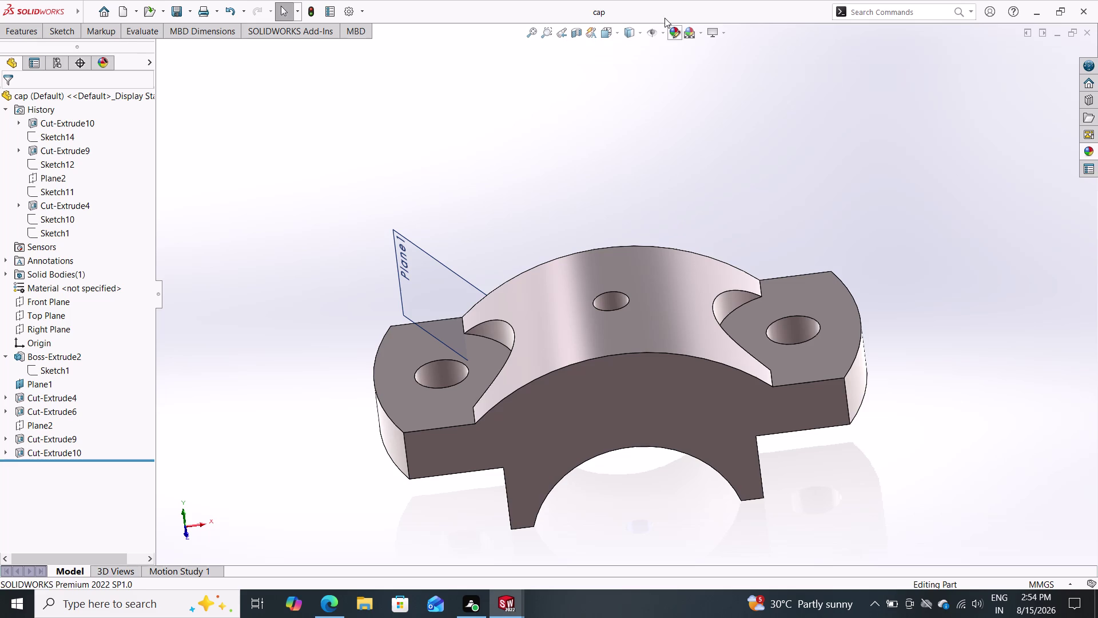
Apply the Plain White scene to the cap.
click(699, 36)
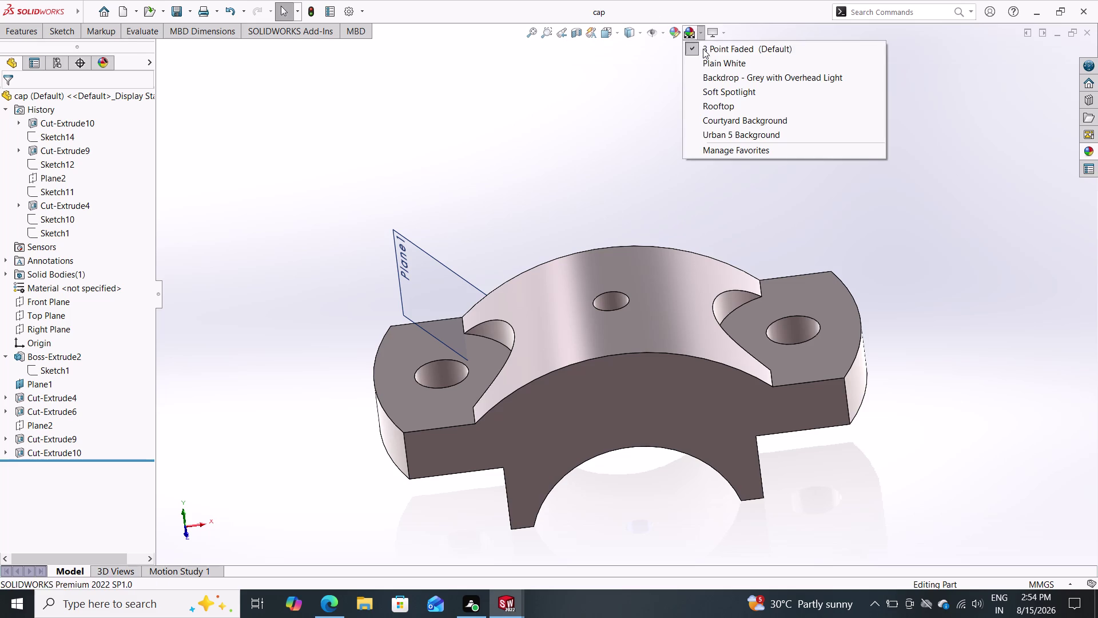
click(706, 68)
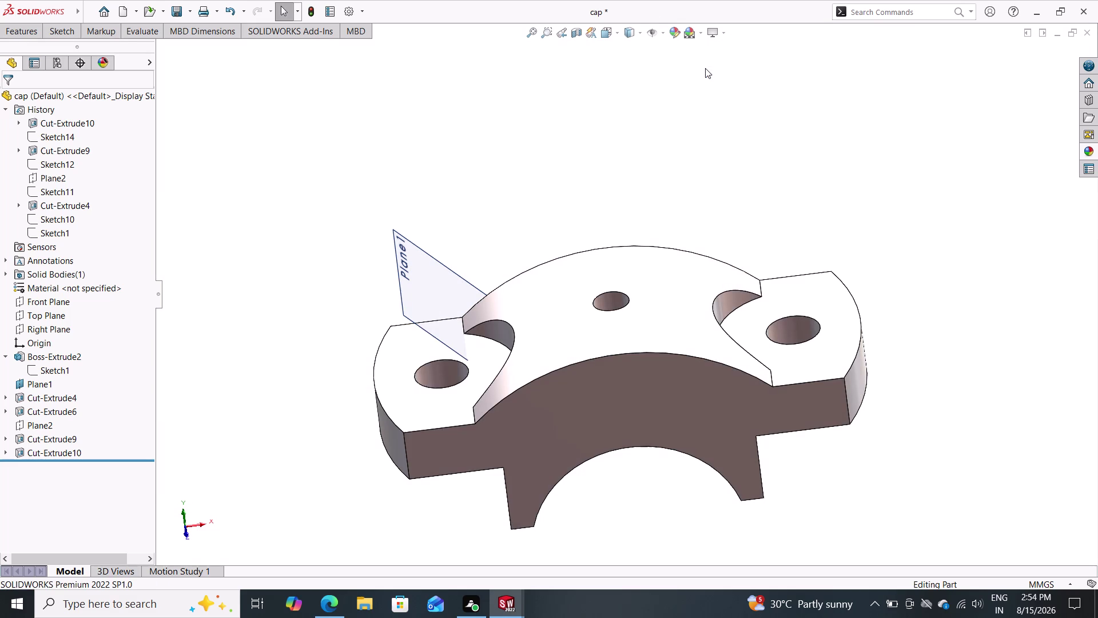
middle_drag(714, 150, 720, 154)
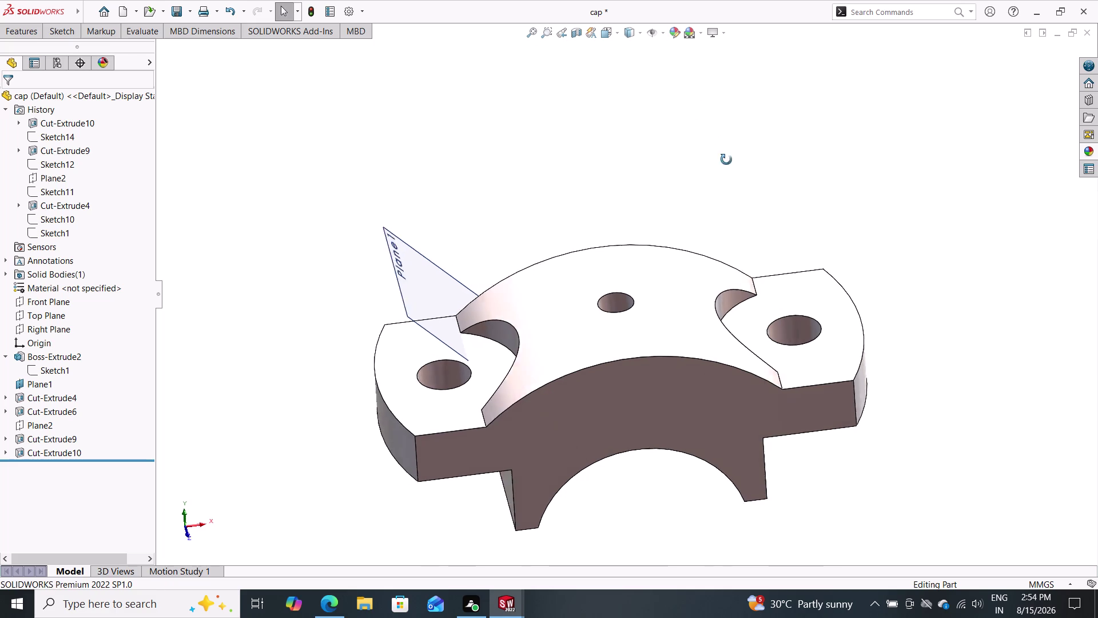
middle_drag(720, 154, 719, 103)
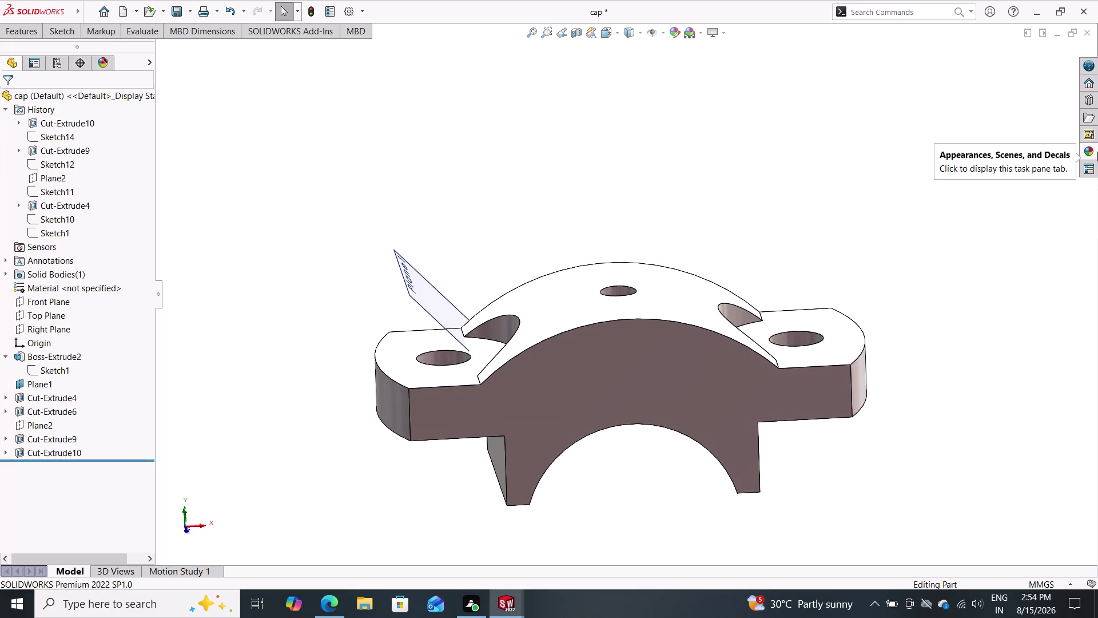
Apply candy apple red from Appearances to the cap's Boss-Extrude2 feature.
triple_click(1097, 151)
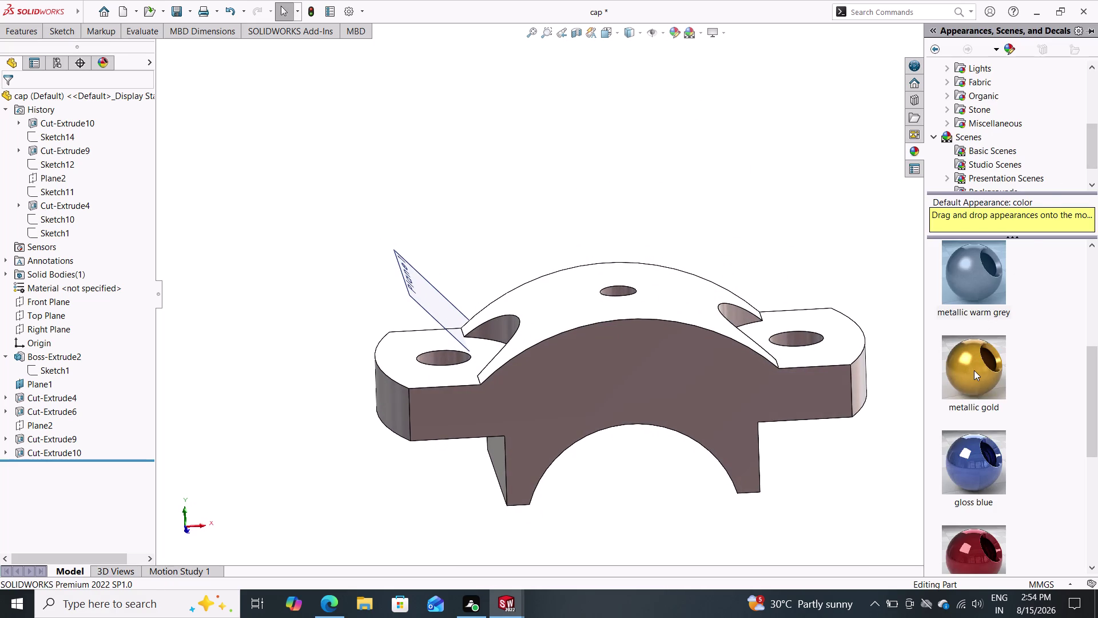
click(973, 370)
scroll(down, 3)
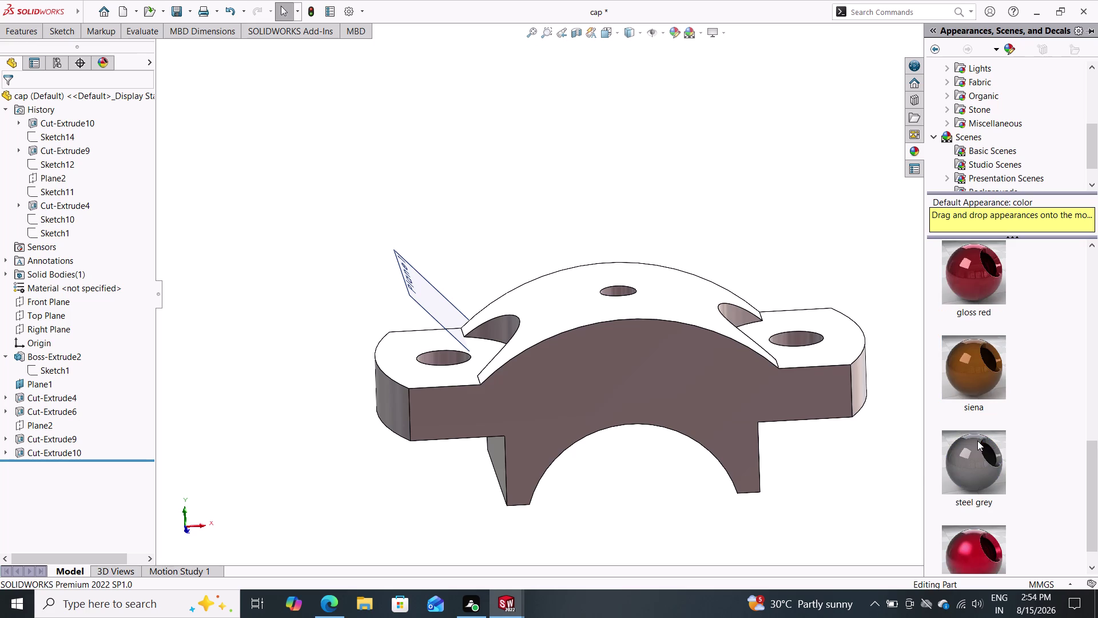
scroll(down, 3)
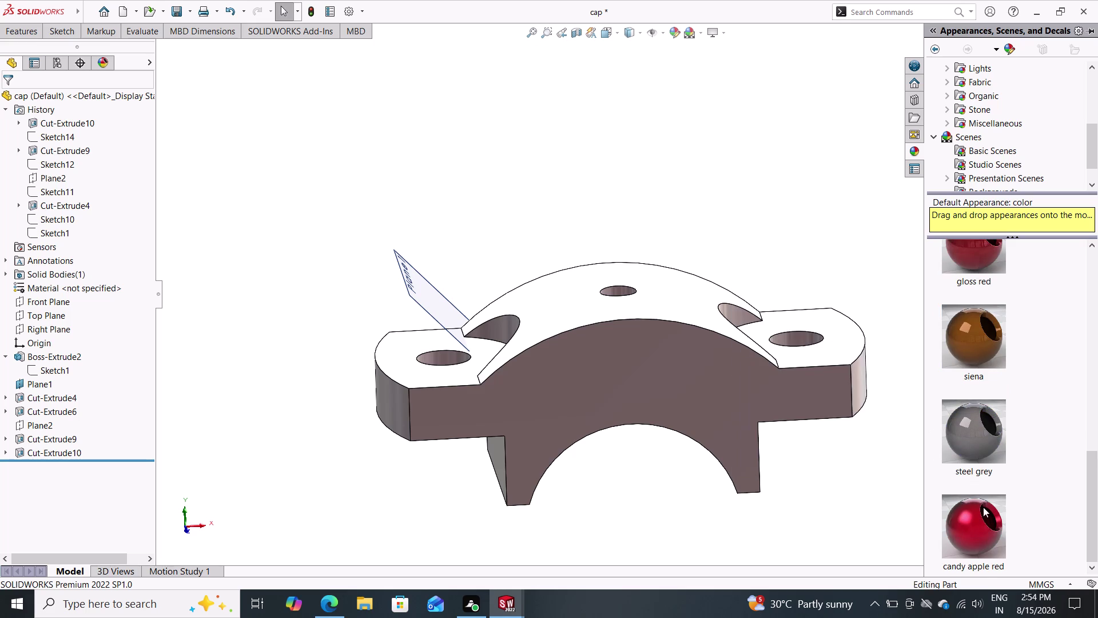
drag(990, 541, 641, 390)
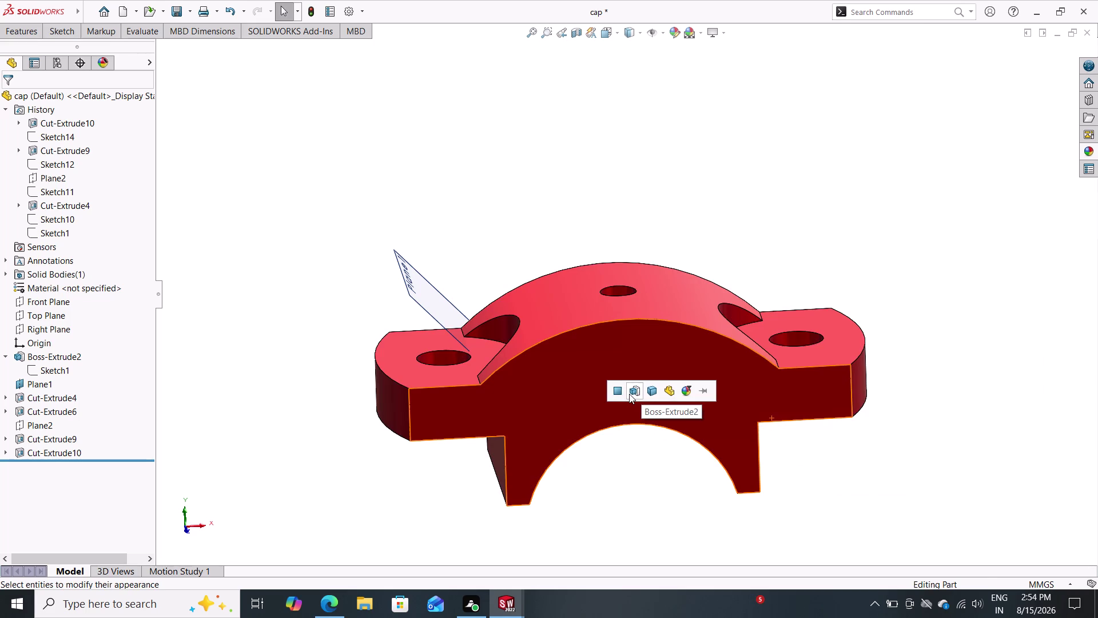
click(650, 390)
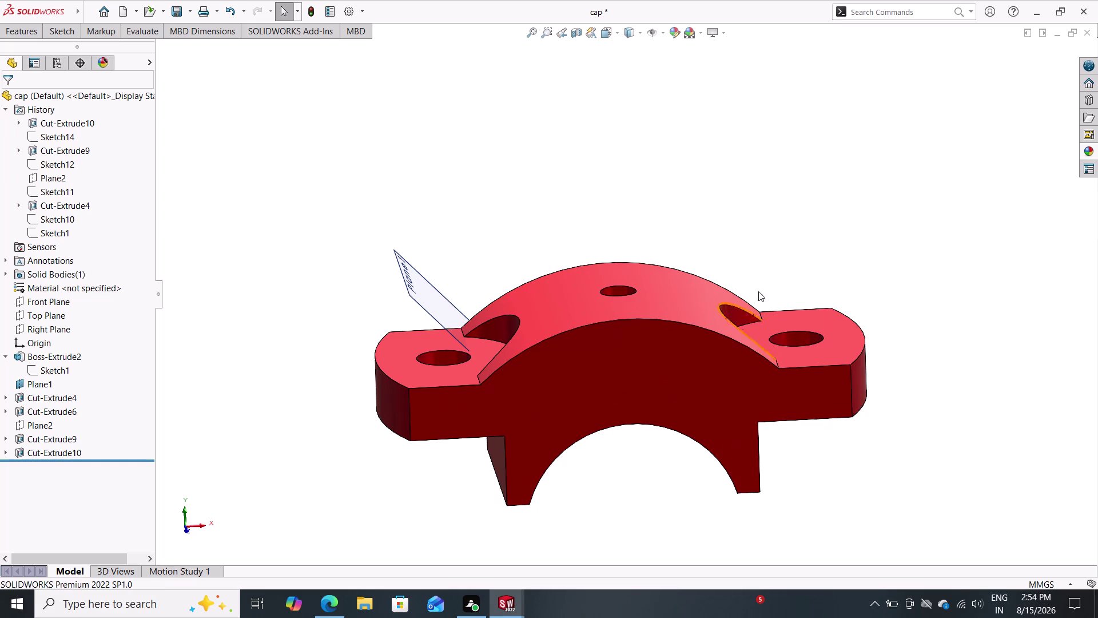
middle_drag(809, 225, 802, 228)
scroll(down, 3)
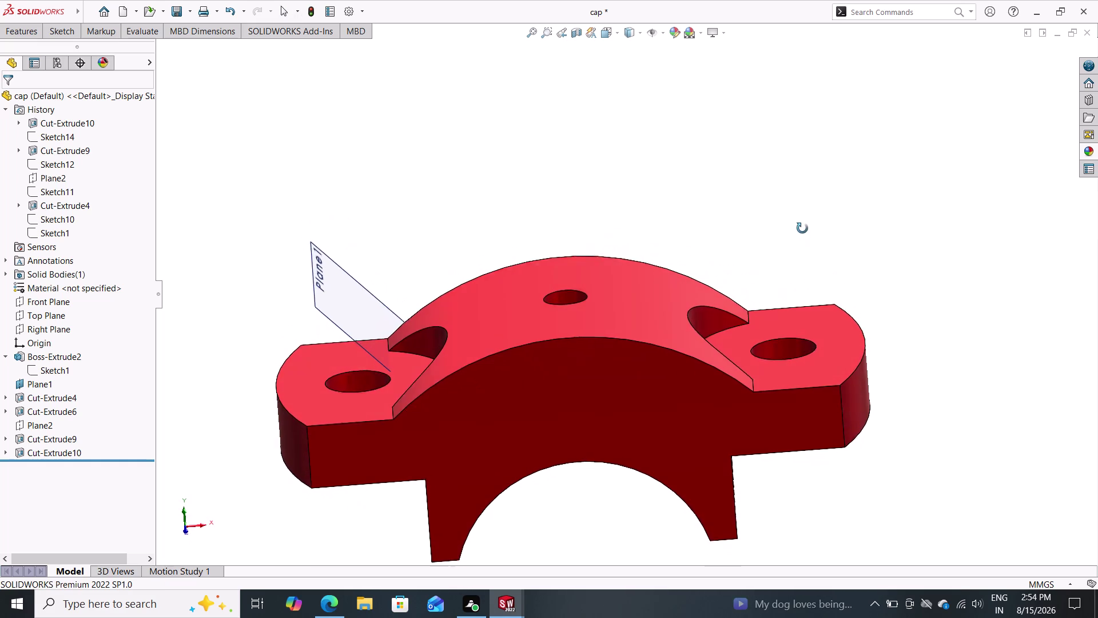
middle_drag(802, 228, 802, 219)
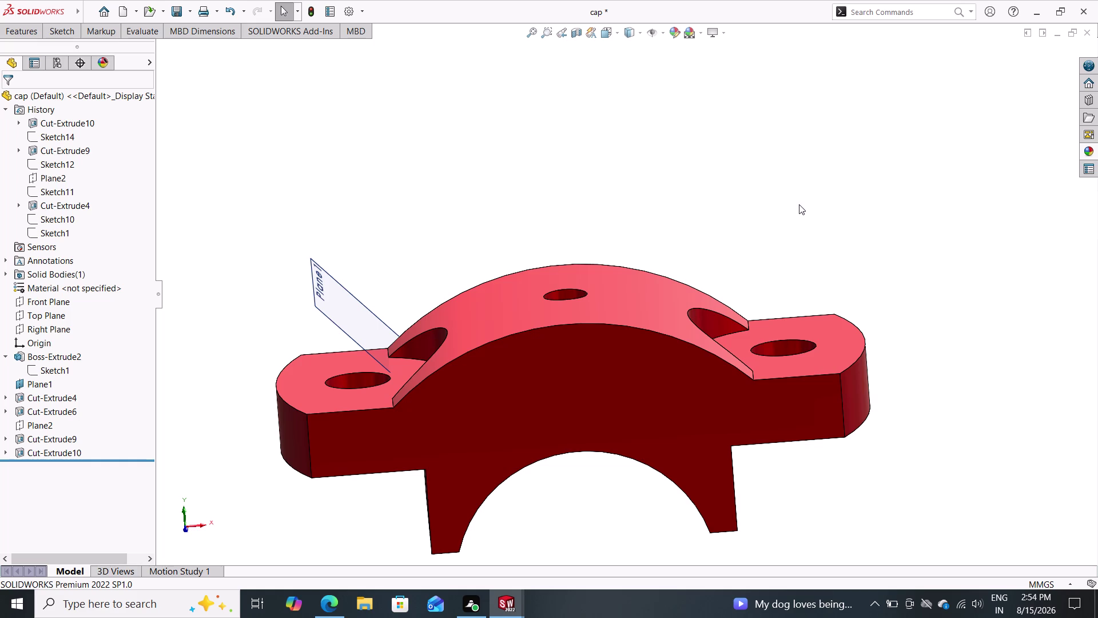
double_click(119, 6)
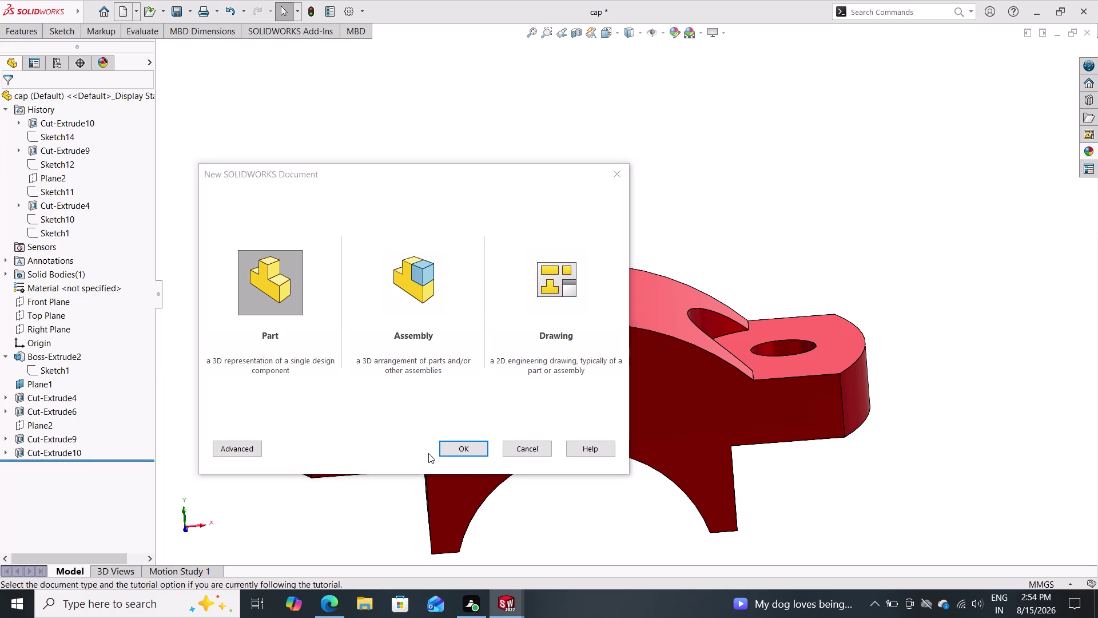
Create new part Part3 and begin a sketch on its Front Plane.
click(466, 452)
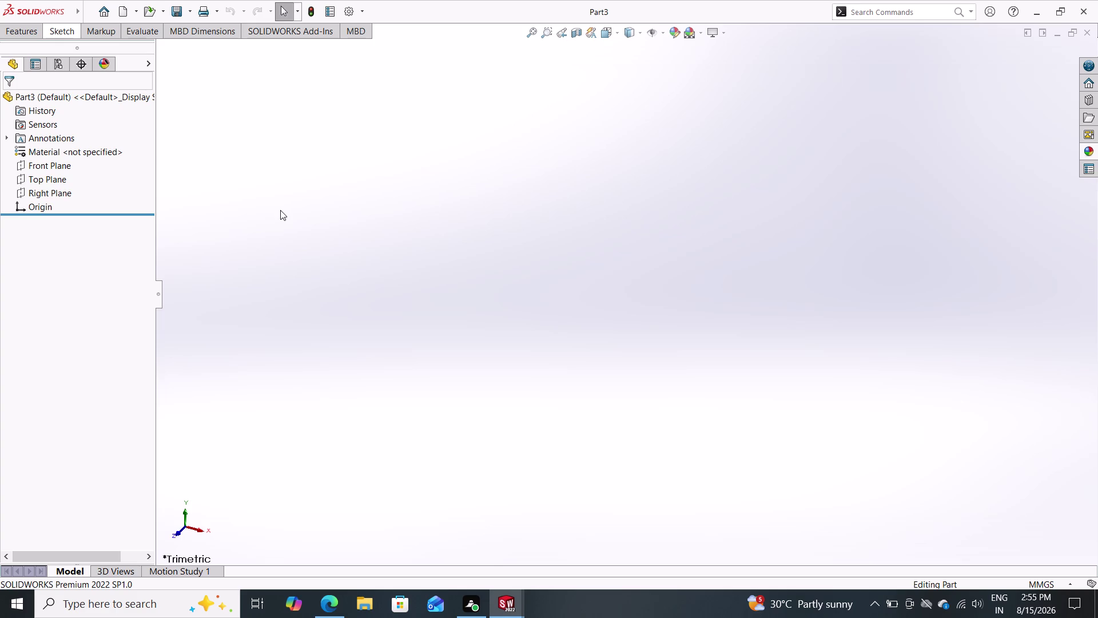
click(78, 165)
click(31, 168)
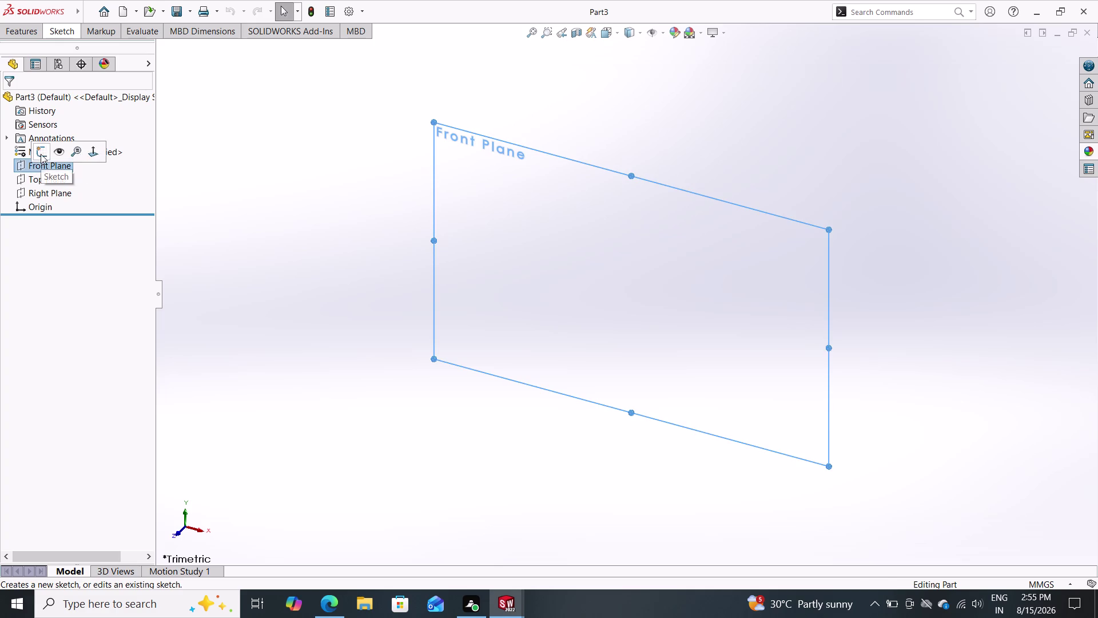
double_click(39, 154)
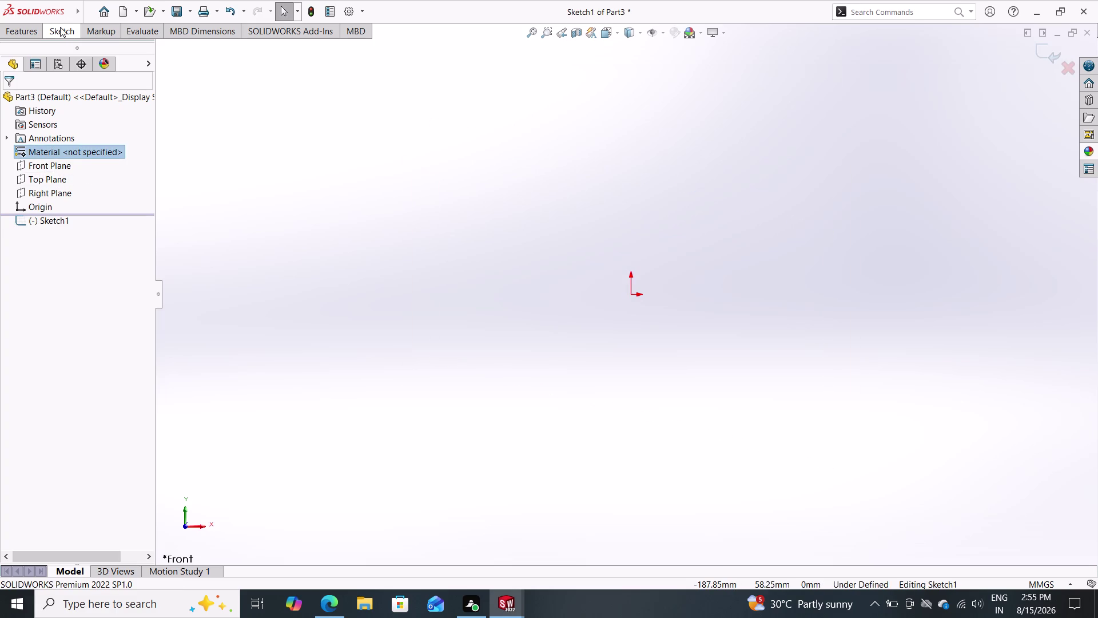
Draw a center rectangle centred on the origin.
click(60, 27)
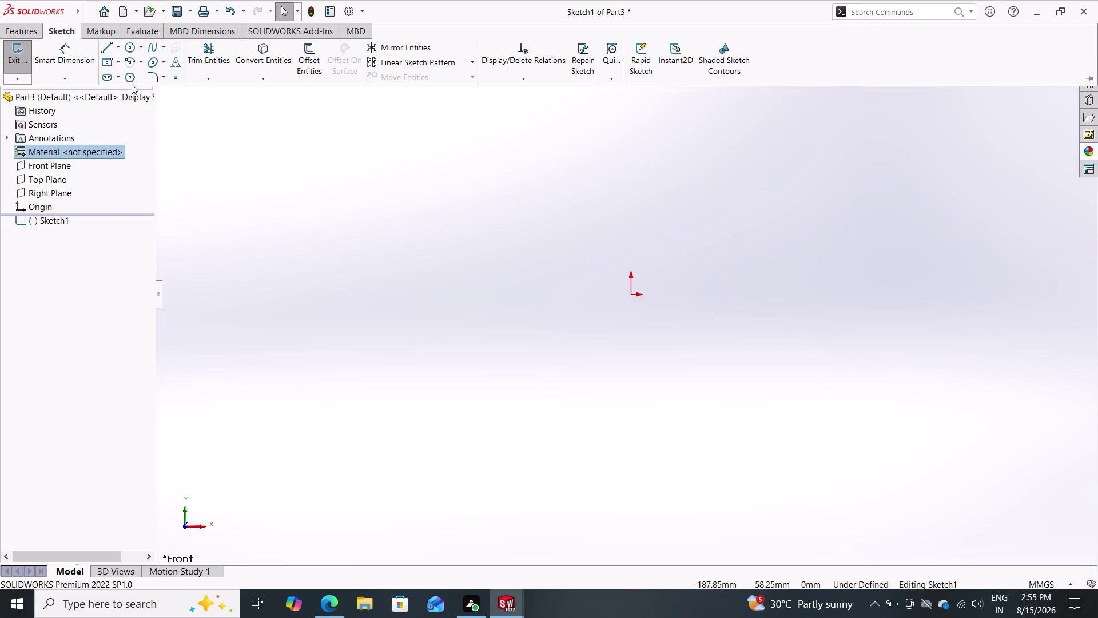
click(120, 58)
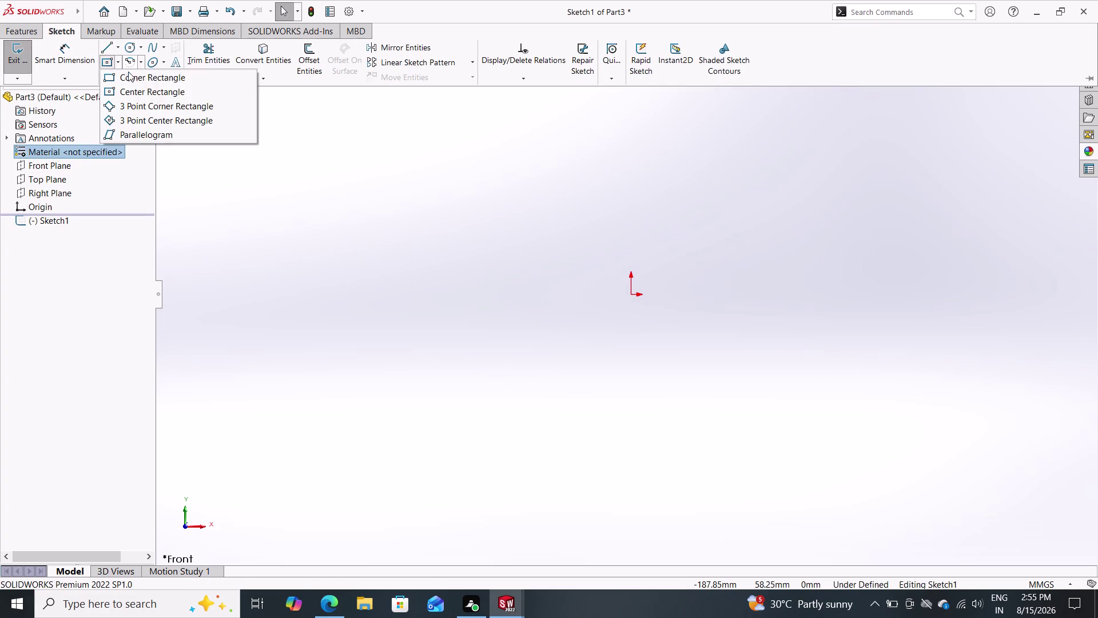
click(127, 93)
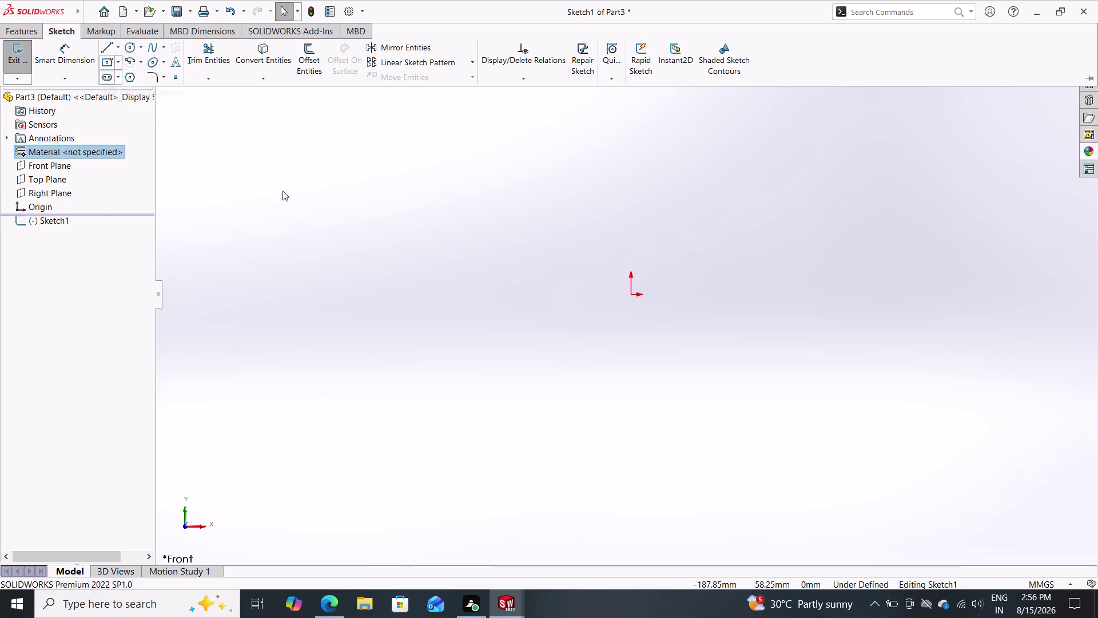
click(629, 291)
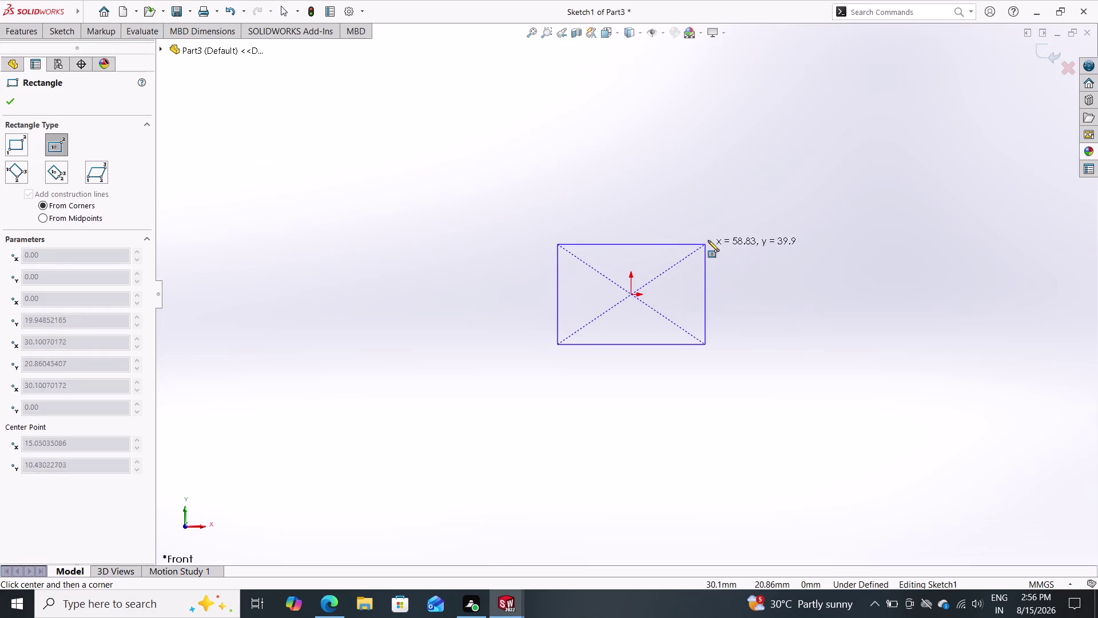
click(715, 236)
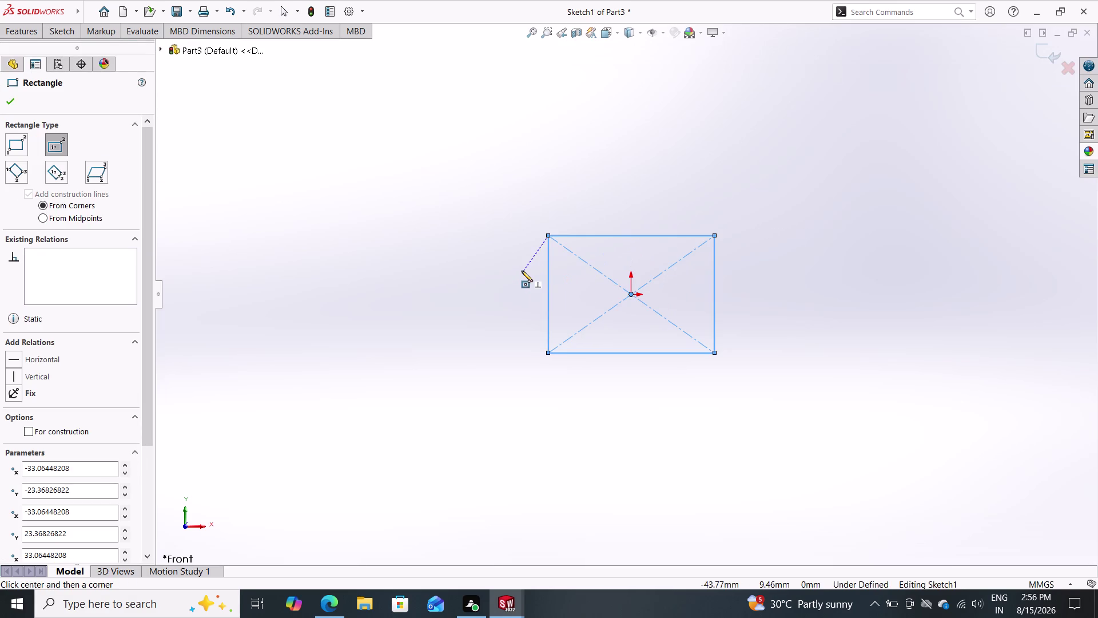
double_click(5, 95)
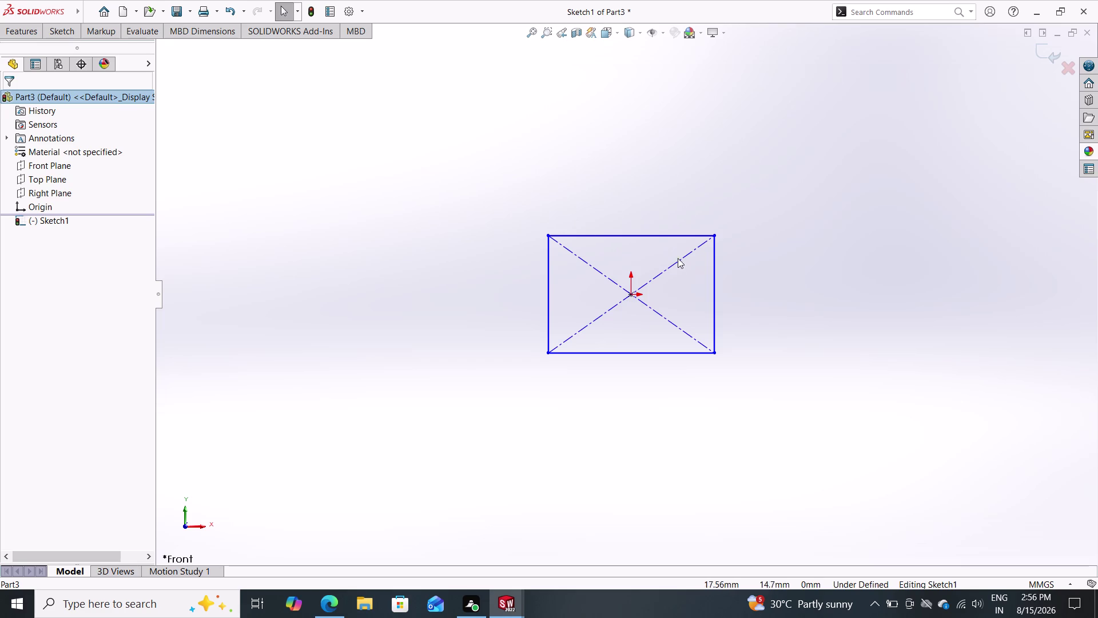
Select the rectangle's corner-to-corner diagonal construction lines.
click(664, 271)
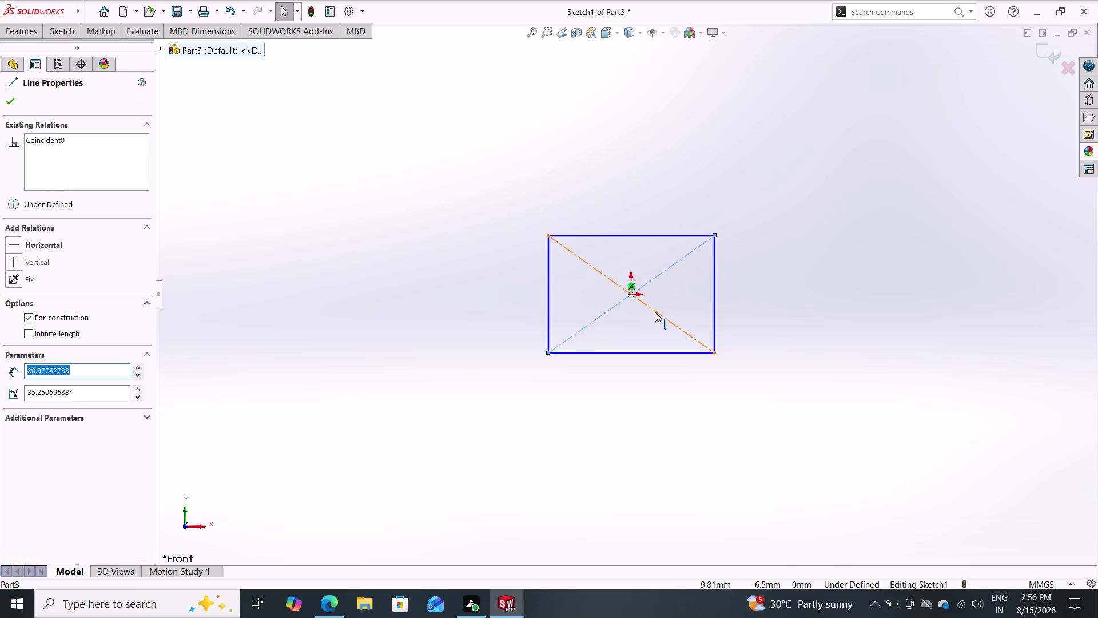
double_click(655, 312)
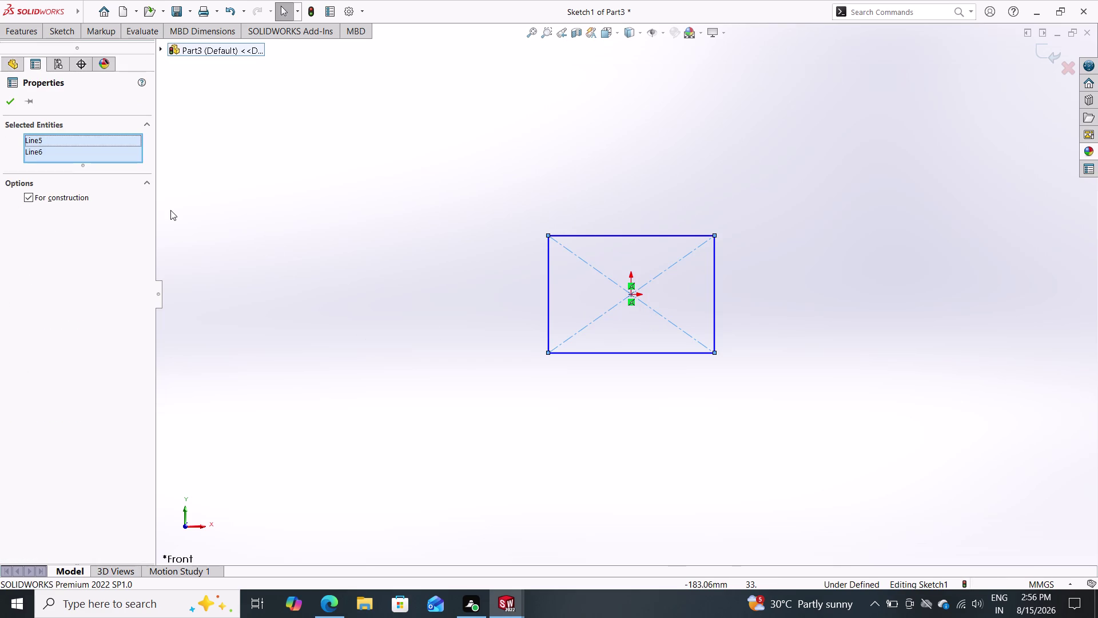
key(Escape)
key(Escape)
key(Escape)
key(Escape)
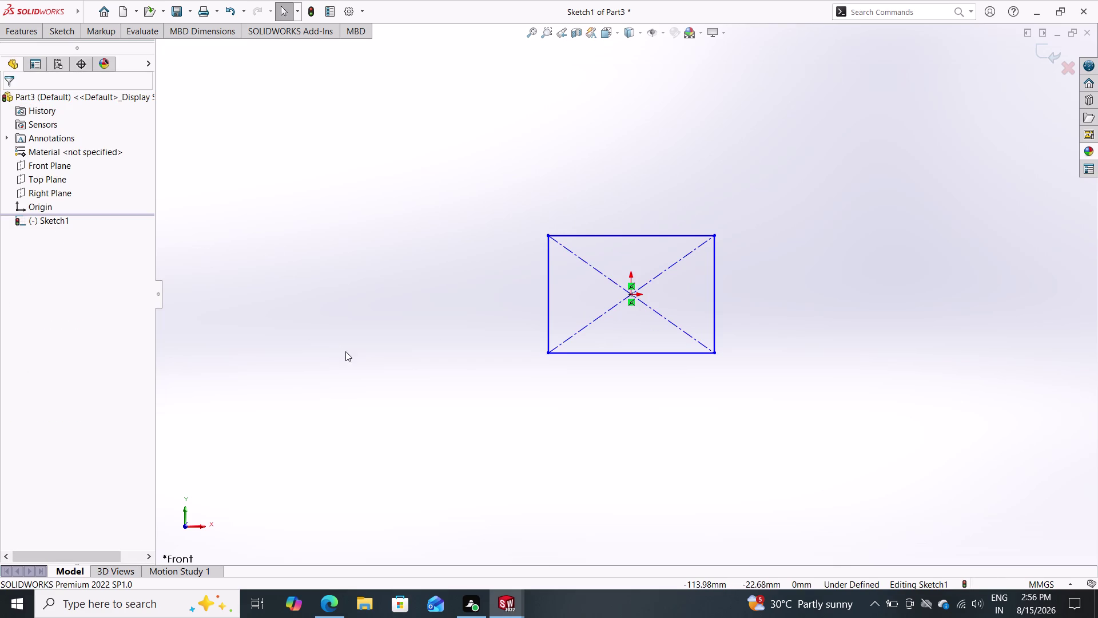
key(Escape)
key(Escape)
key(Escape)
double_click(604, 278)
click(656, 274)
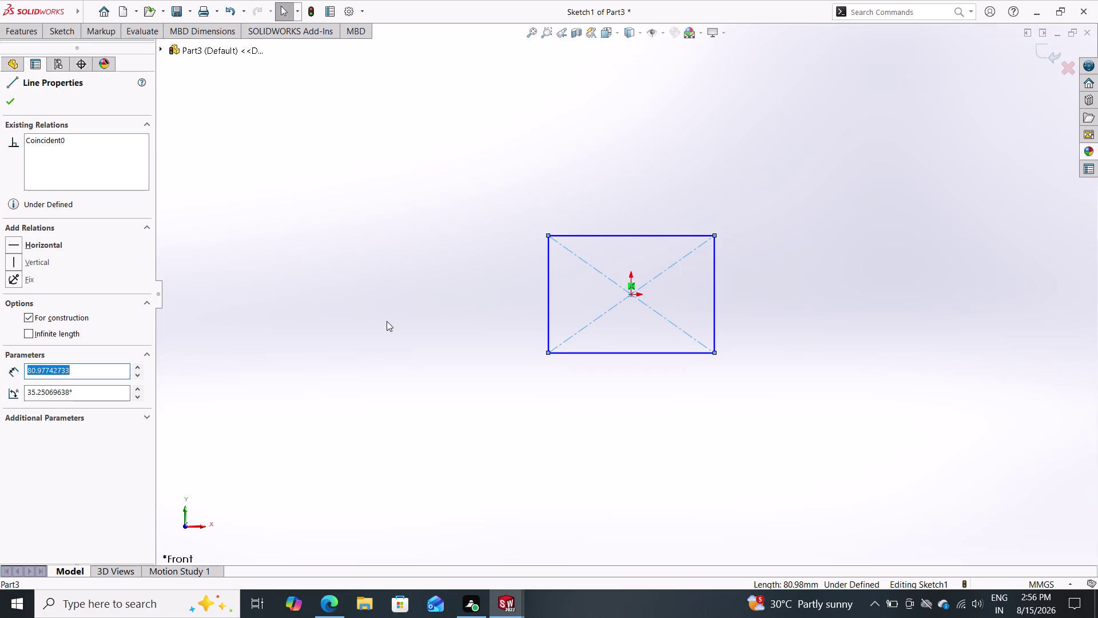
key(Escape)
key(Escape)
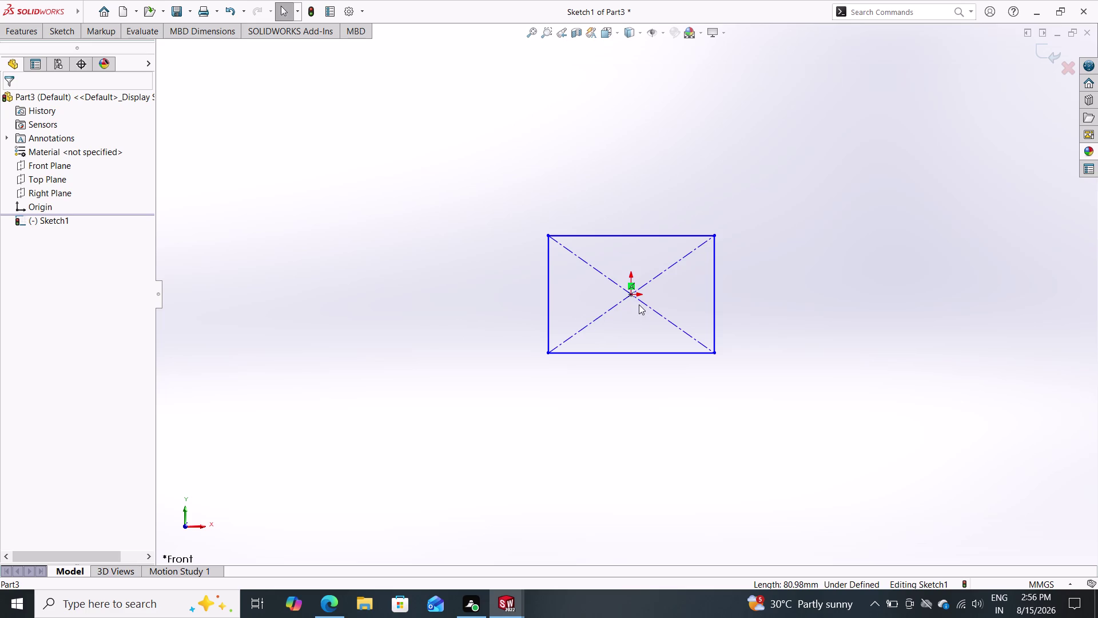
scroll(down, 3)
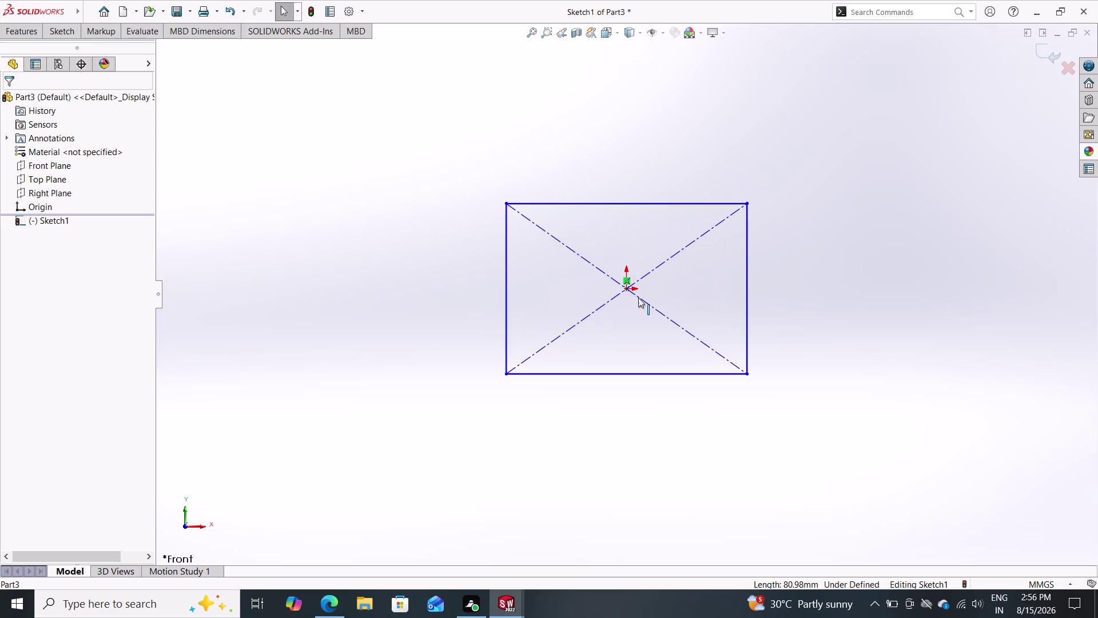
click(645, 273)
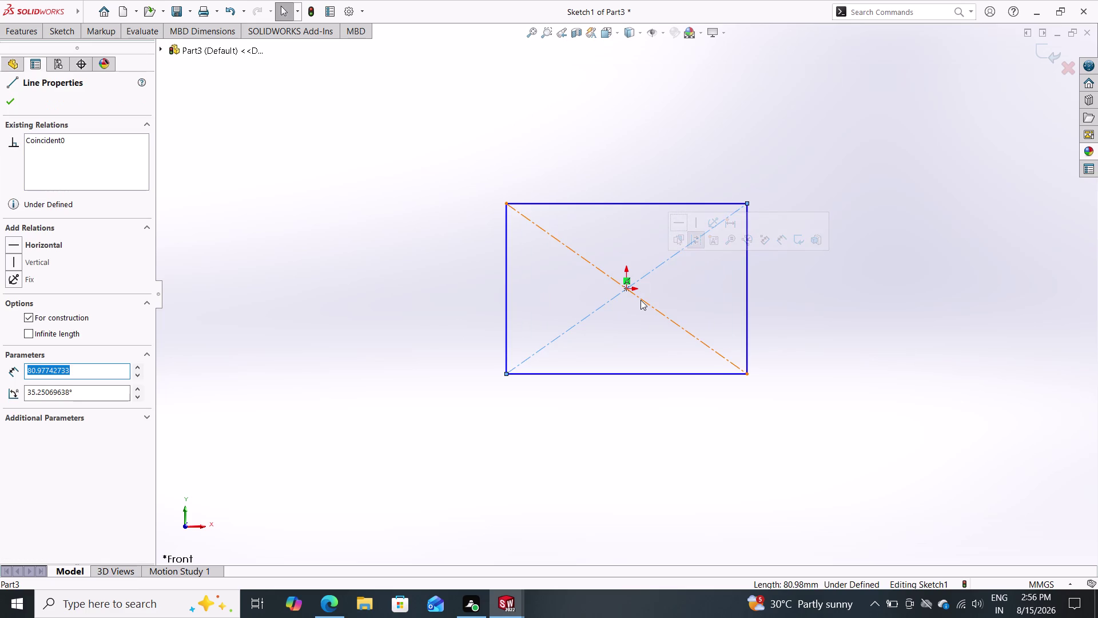
Make the two diagonal centerlines Perpendicular, turning the rectangle into a square.
triple_click(640, 300)
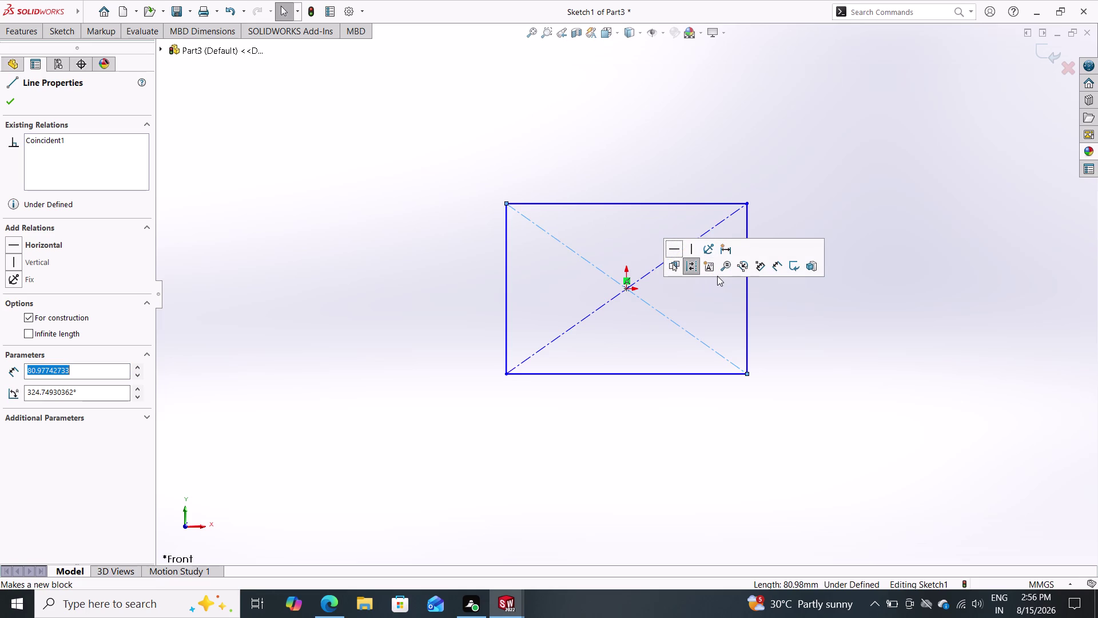
click(649, 272)
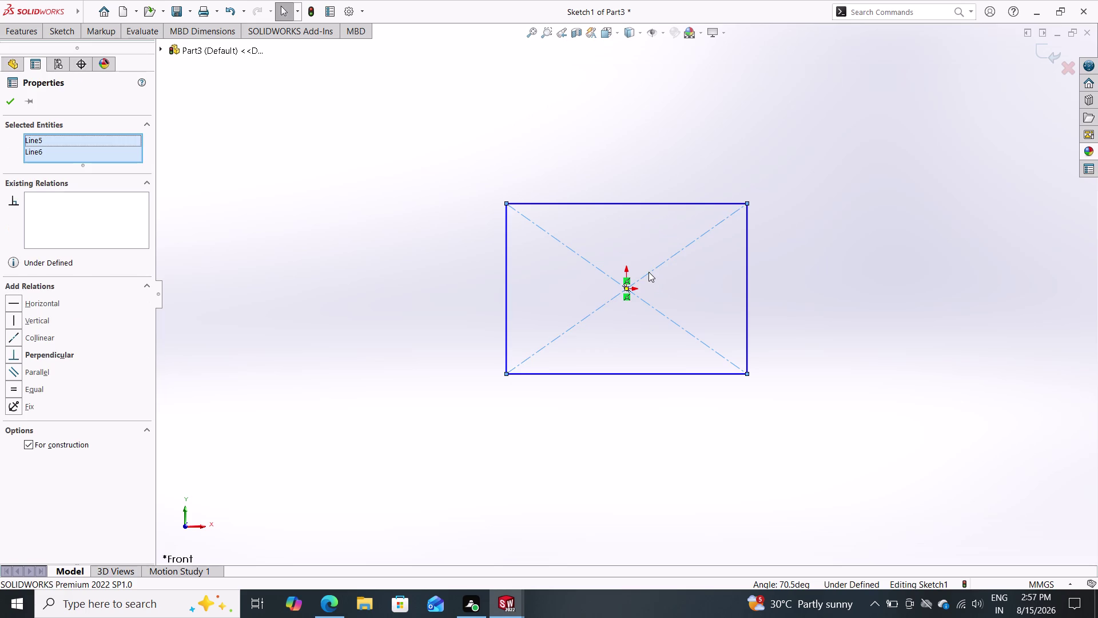
click(35, 354)
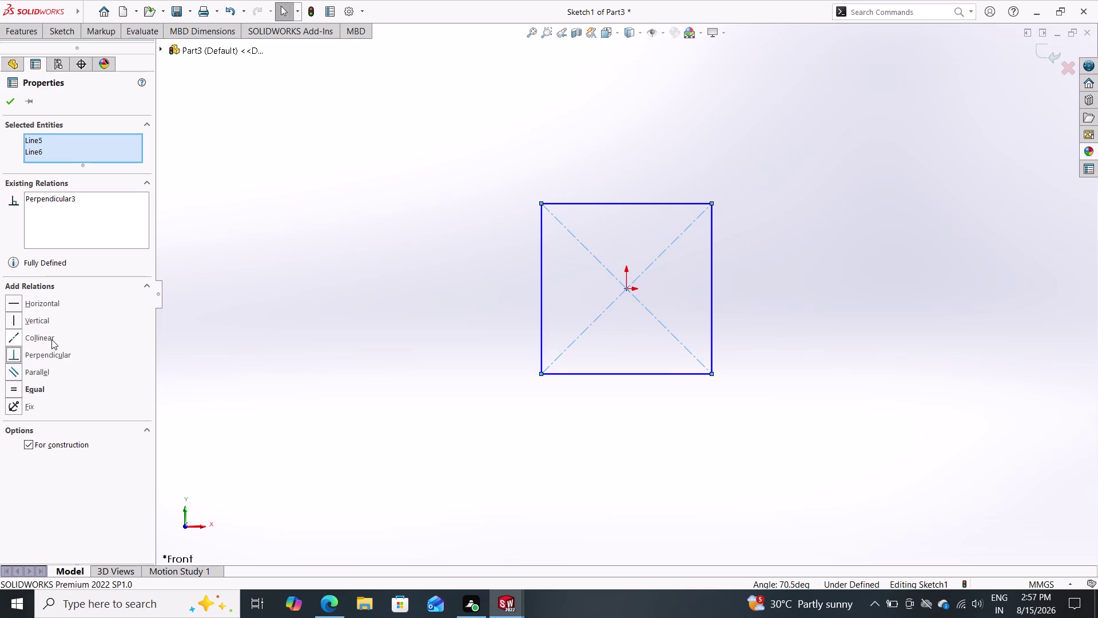
click(75, 34)
click(64, 58)
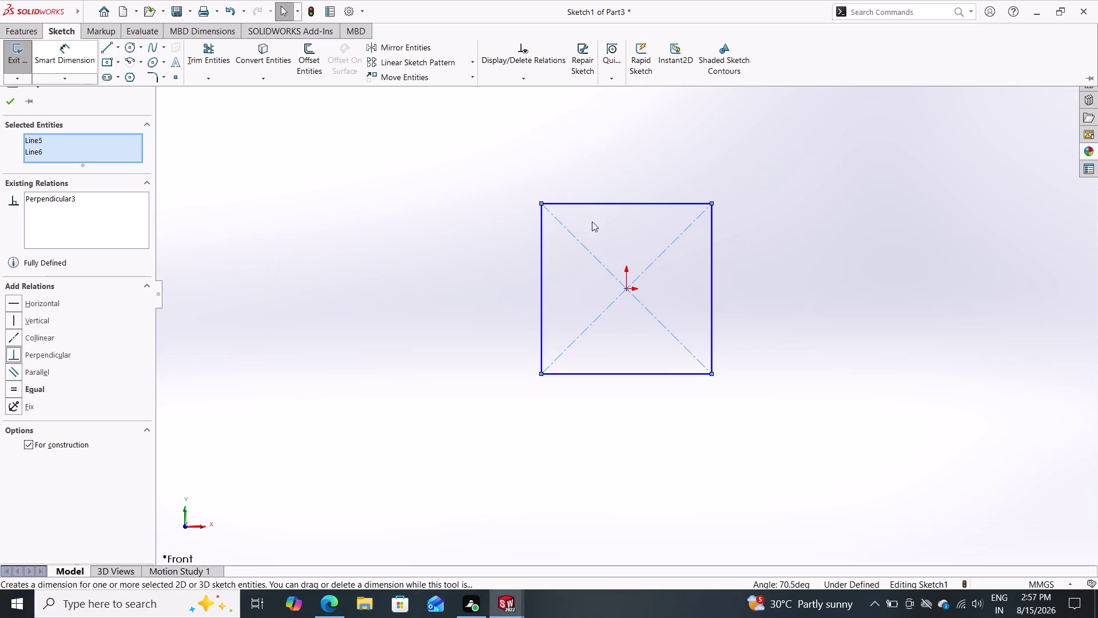
click(57, 59)
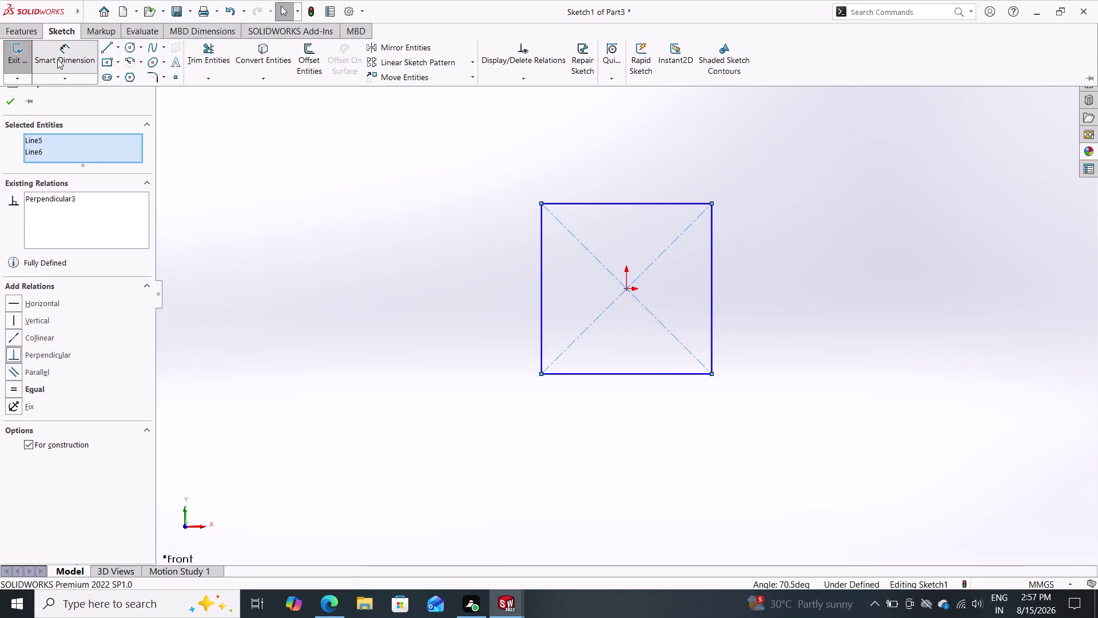
Dimension the square's top edge at 28 mm.
click(618, 200)
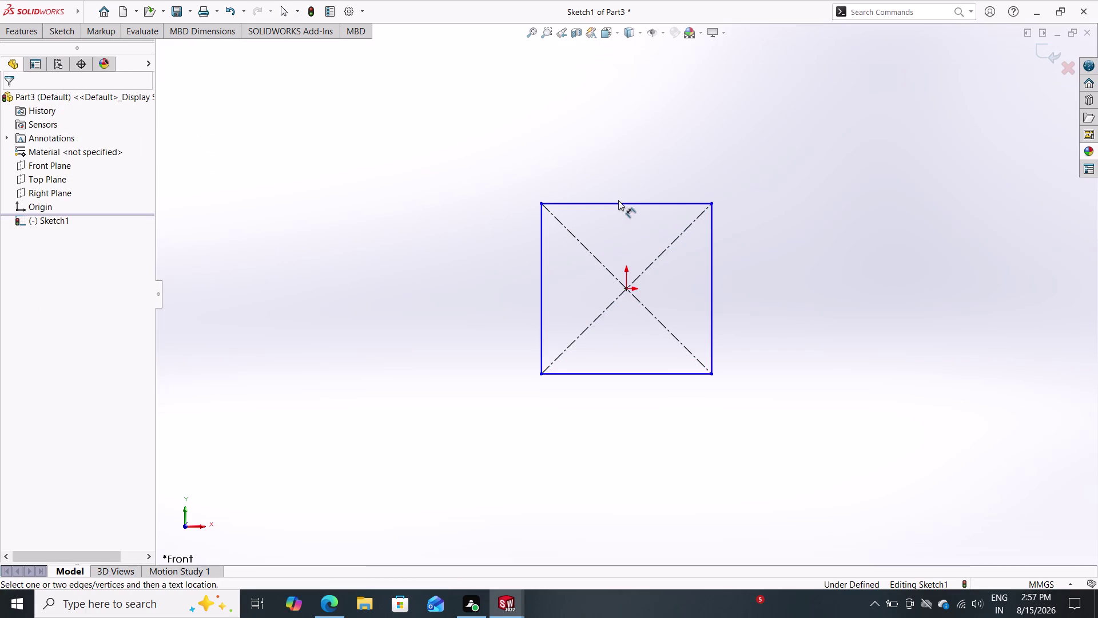
click(616, 205)
click(601, 133)
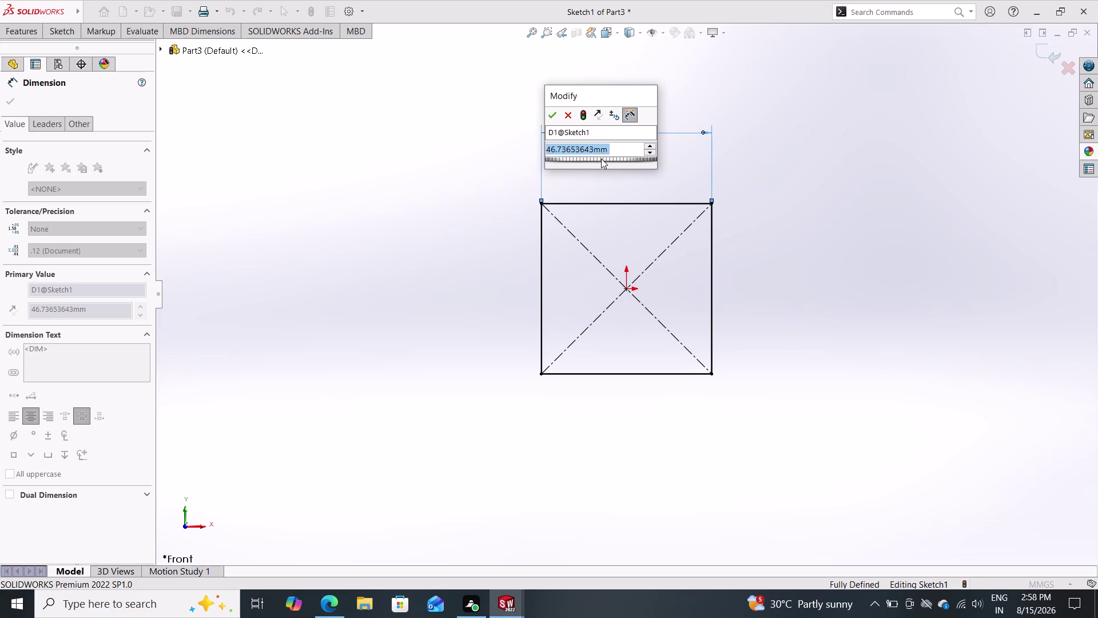
text(28)
key(Return)
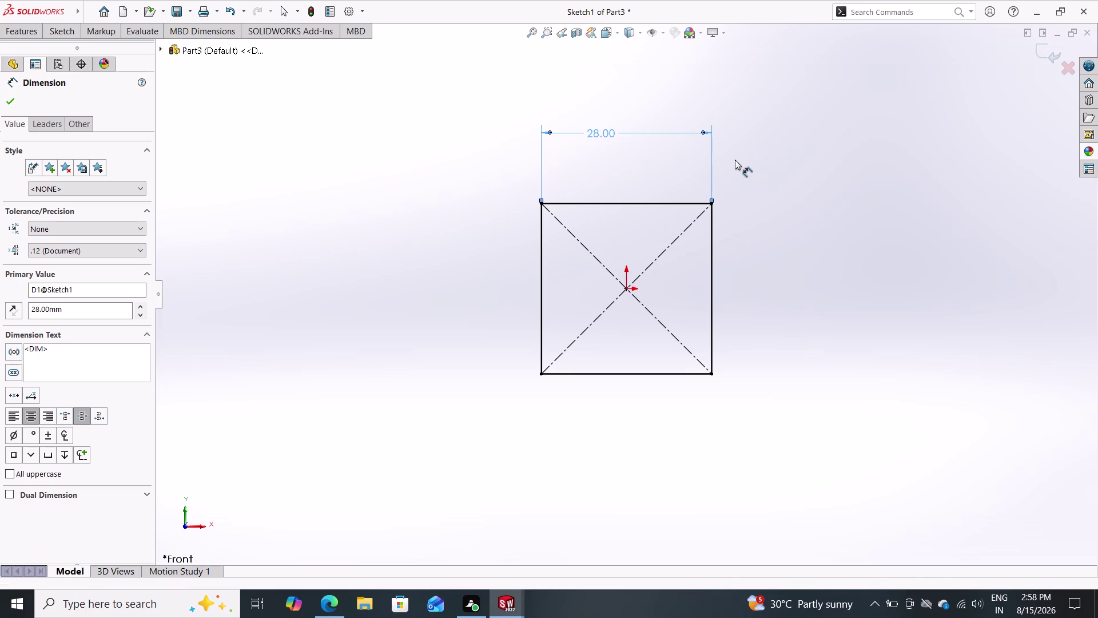
click(25, 30)
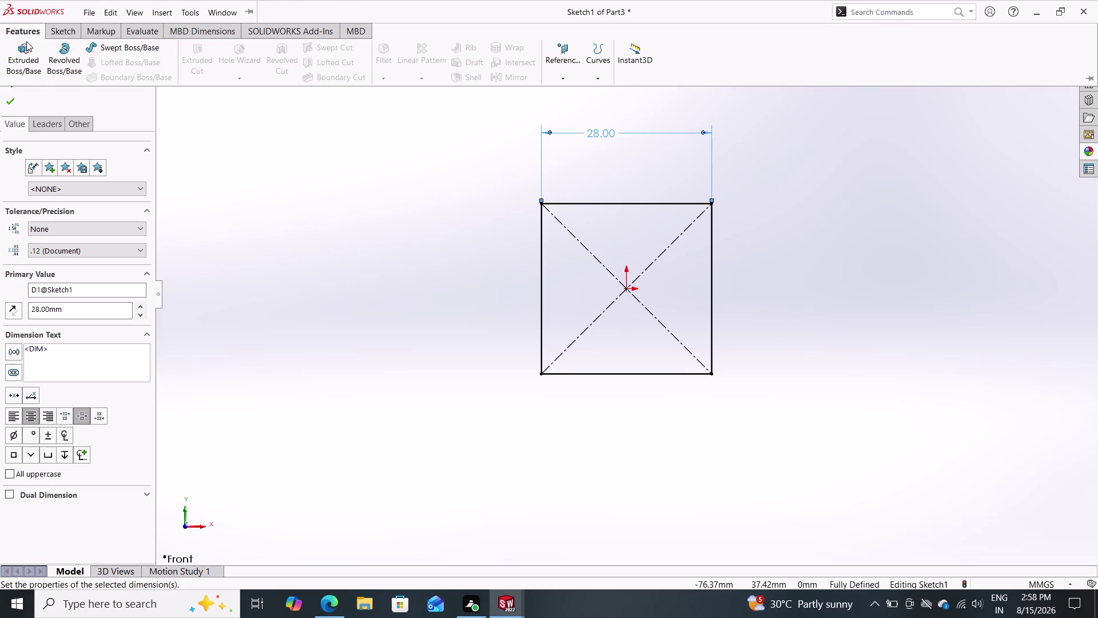
click(23, 55)
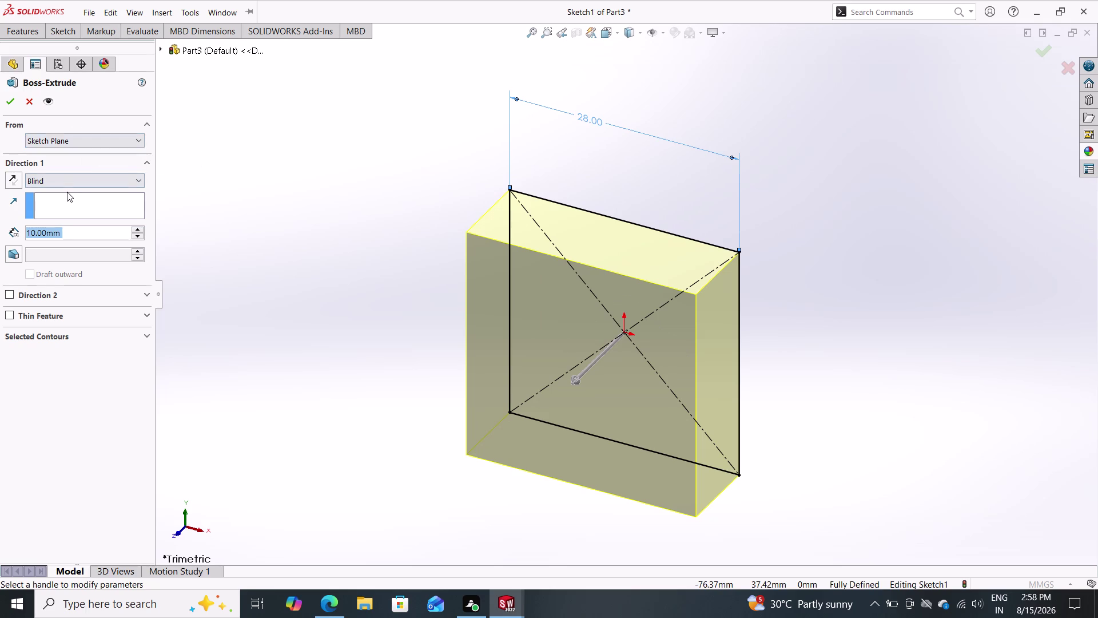
Extrude the 28 mm square to a Blind depth of 8 mm as Boss-Extrude1.
key(8)
key(Return)
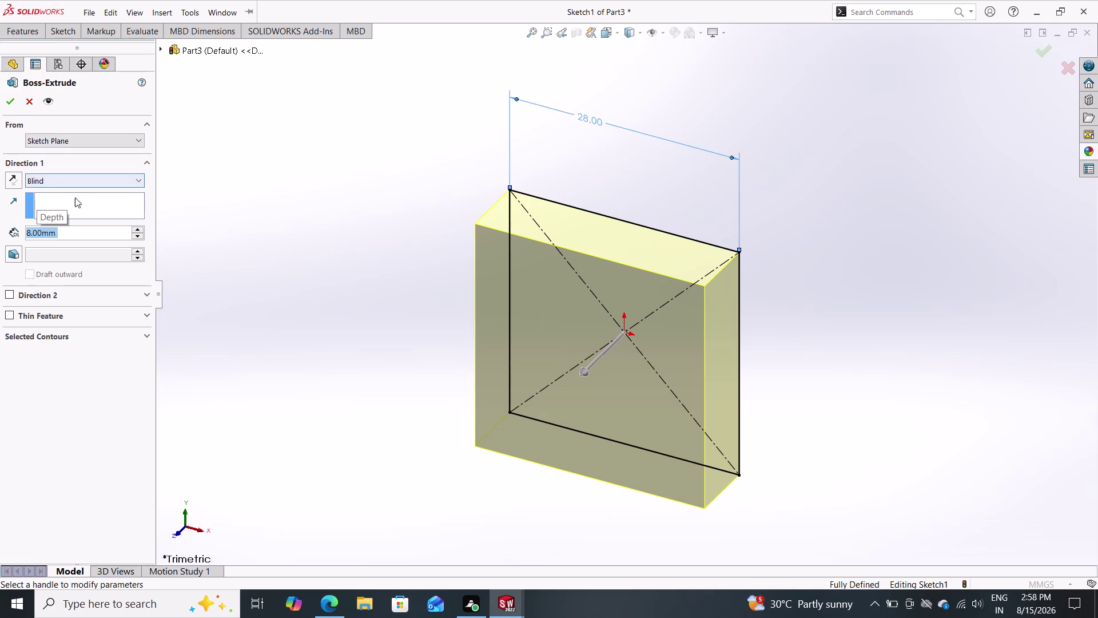
click(4, 107)
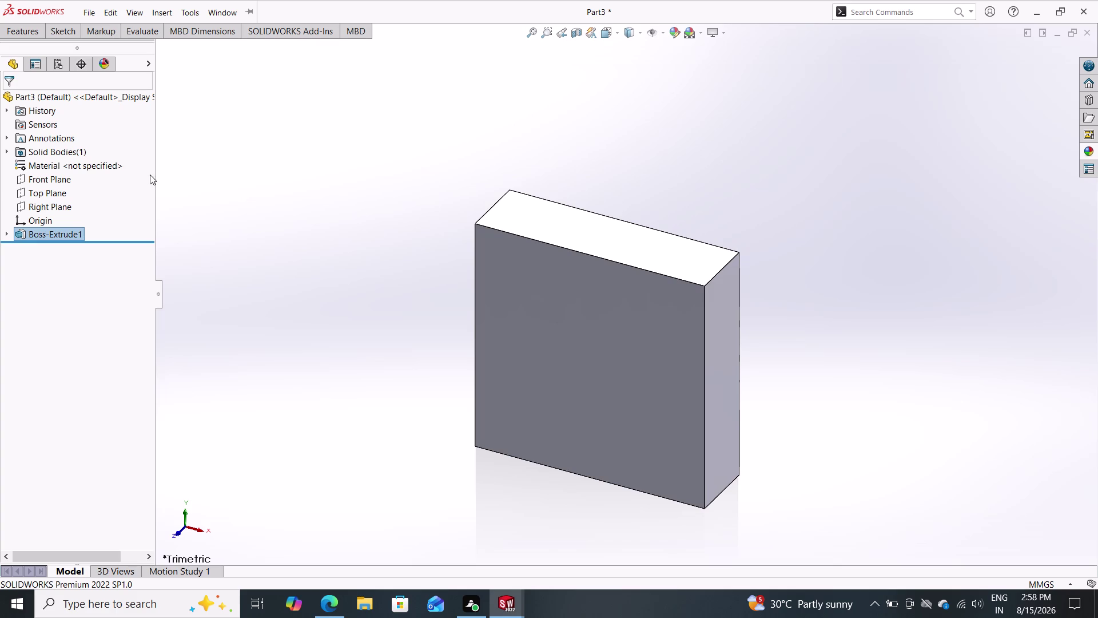
double_click(53, 33)
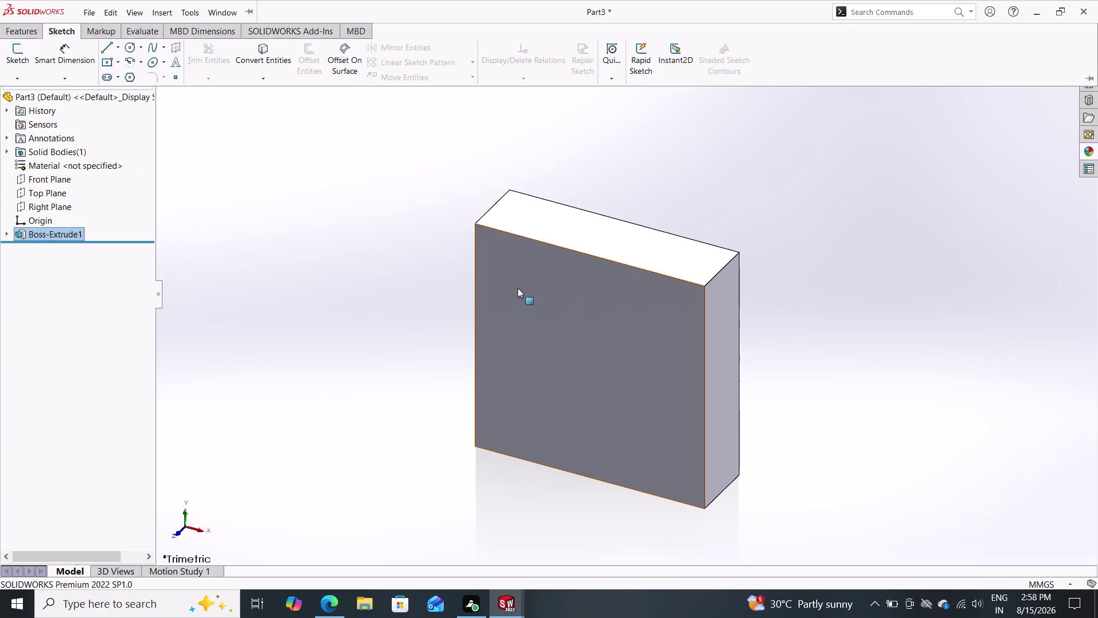
Sketch a circle centred on the origin on the plate's front face.
click(620, 376)
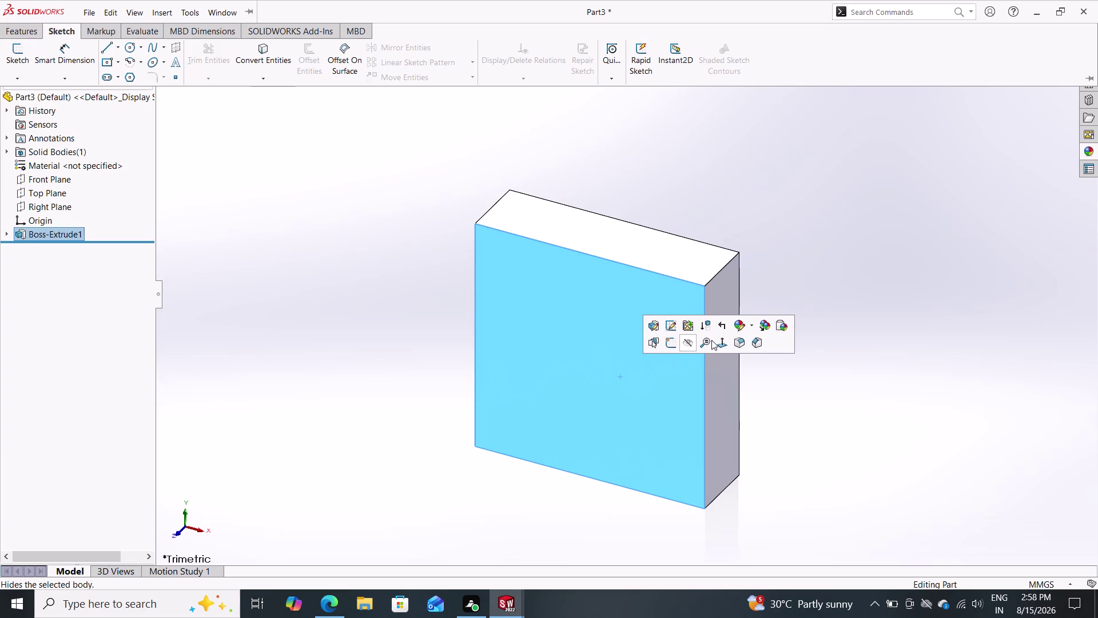
double_click(666, 341)
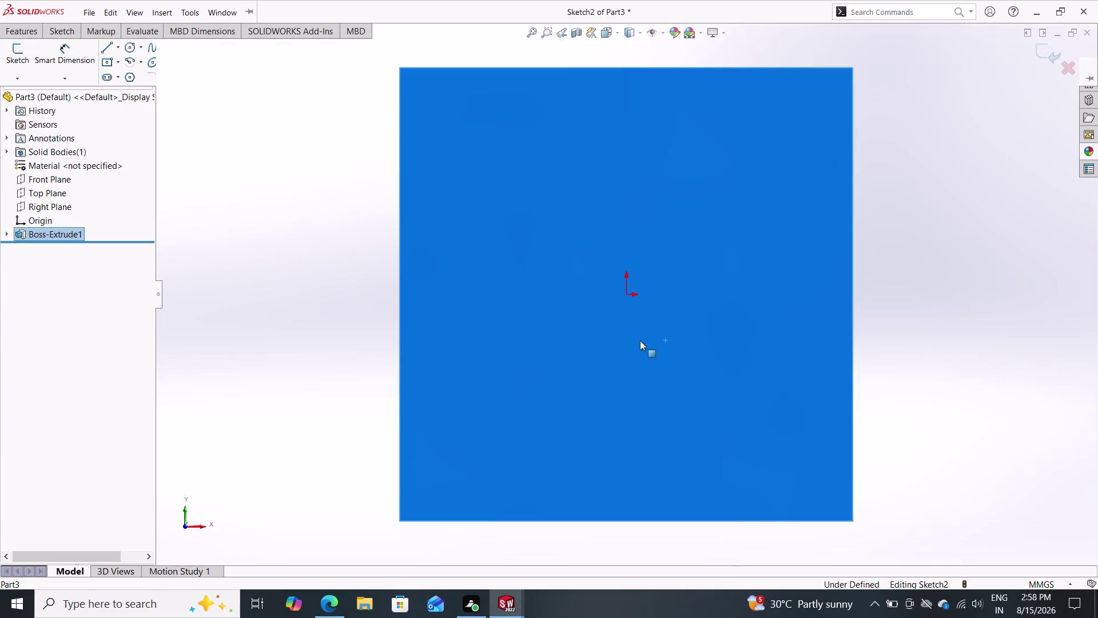
click(64, 33)
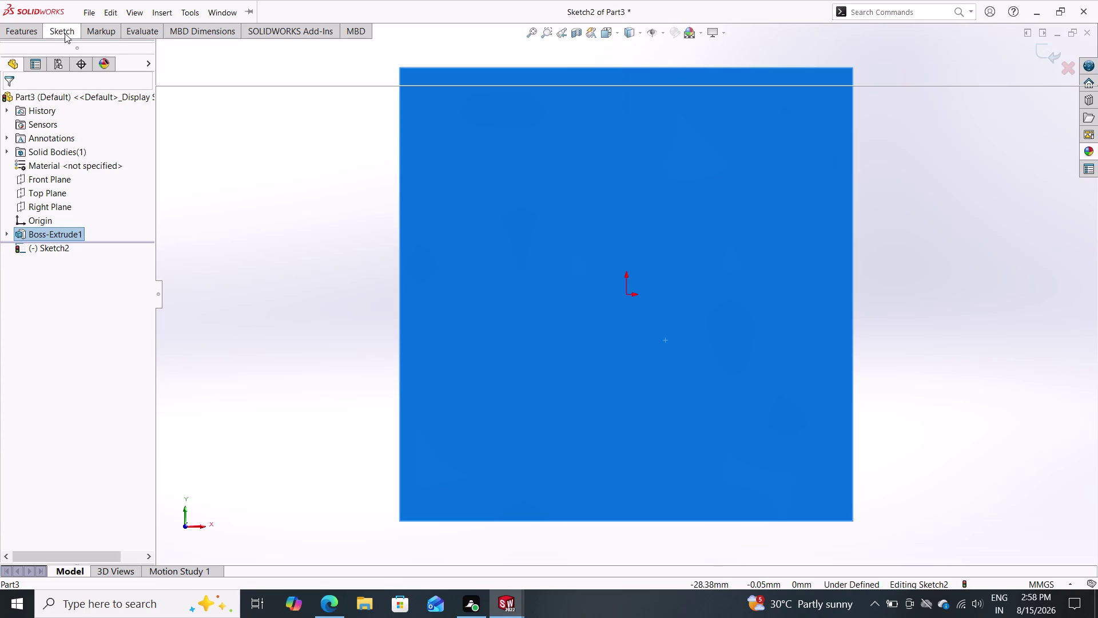
click(126, 49)
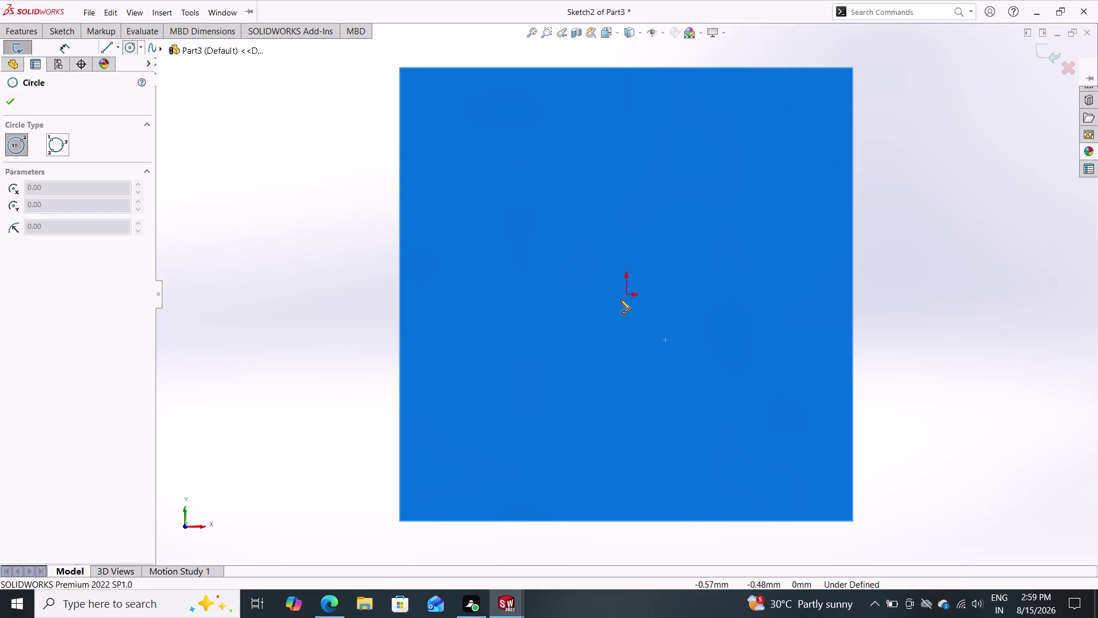
click(626, 294)
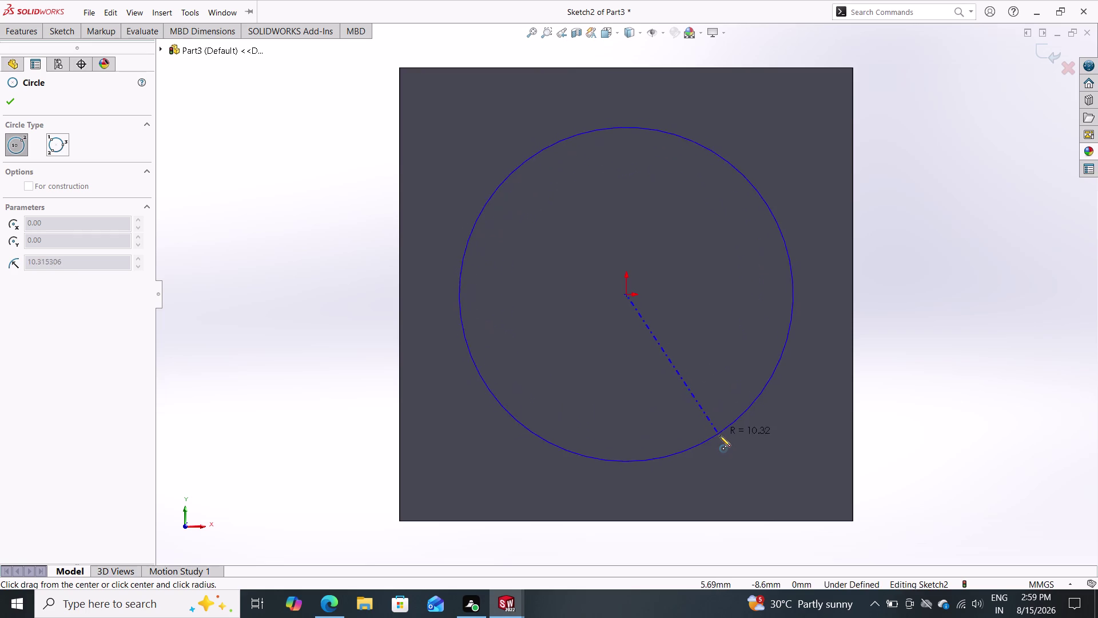
click(740, 453)
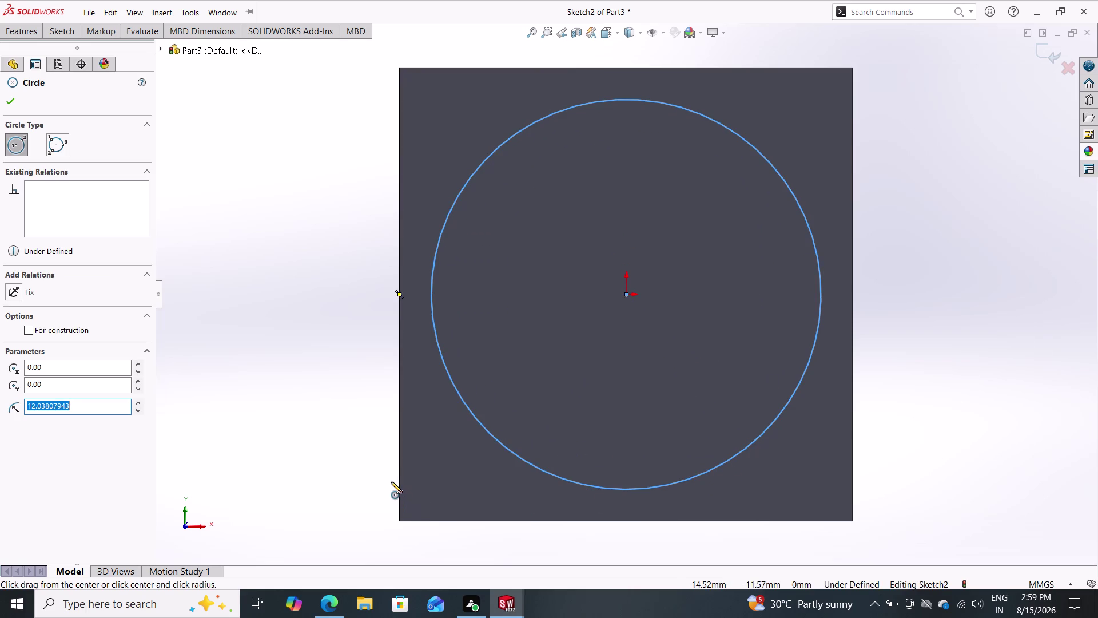
click(46, 26)
click(70, 63)
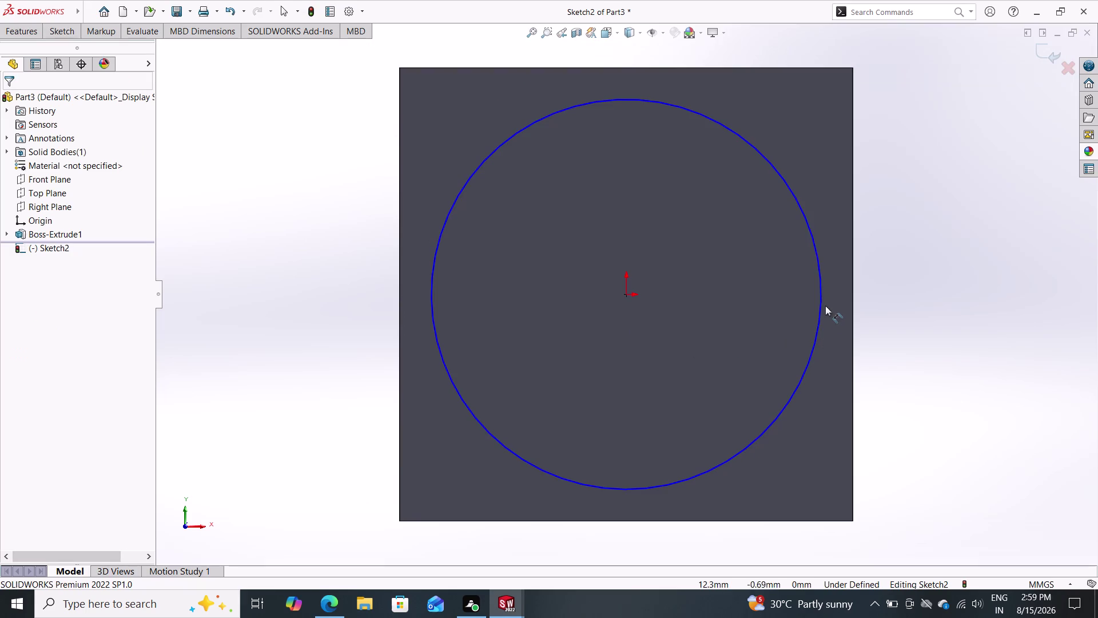
Dimension the circle at 12 mm diameter.
click(821, 302)
click(960, 298)
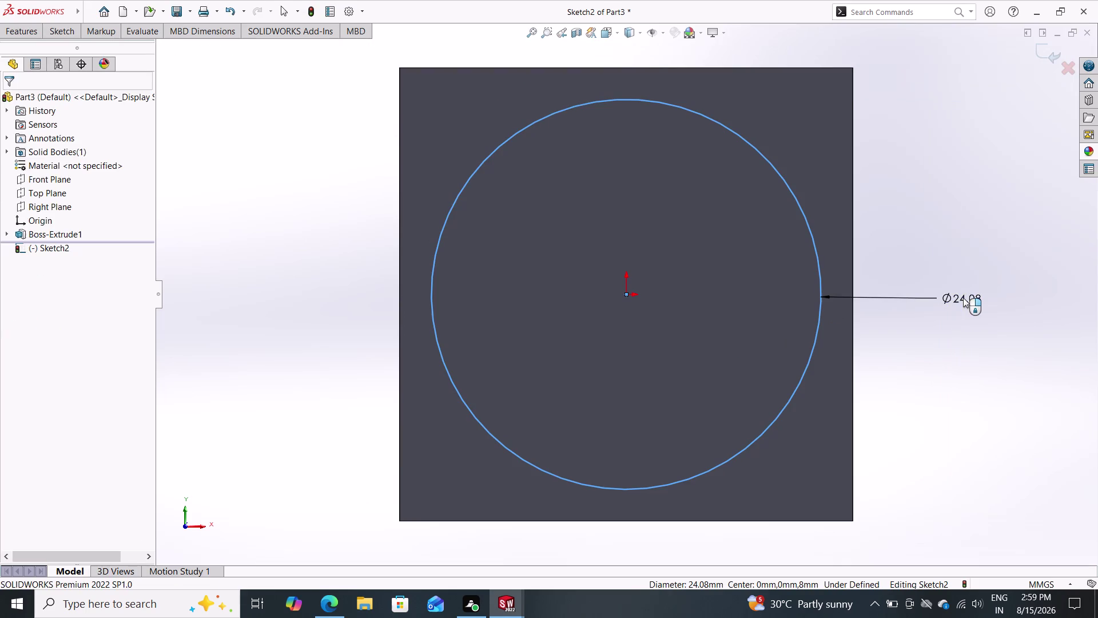
text(12)
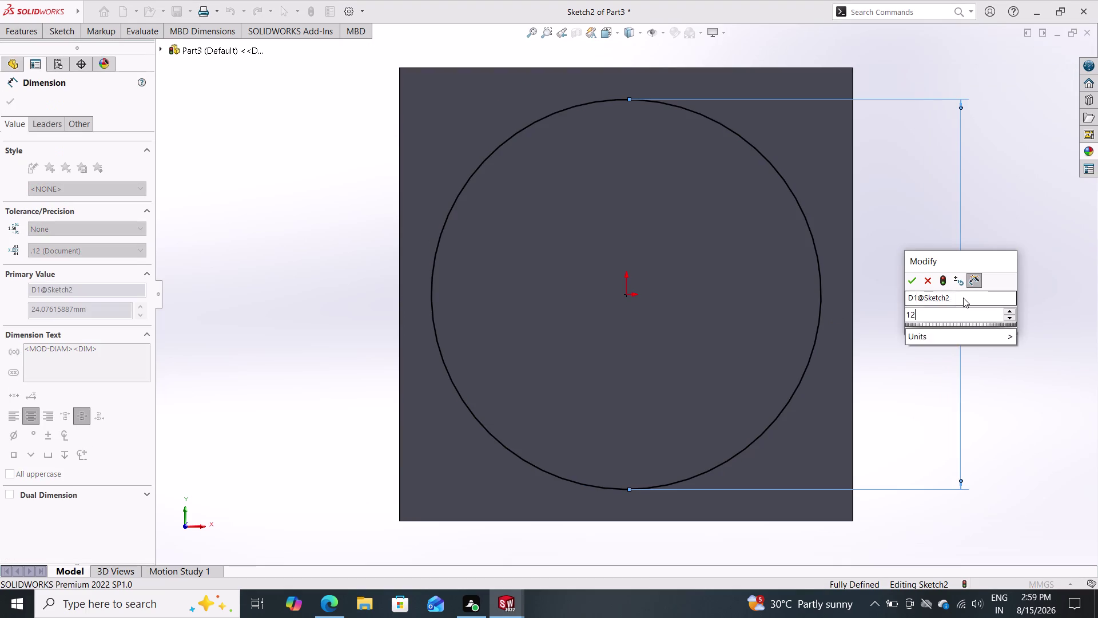
key(Return)
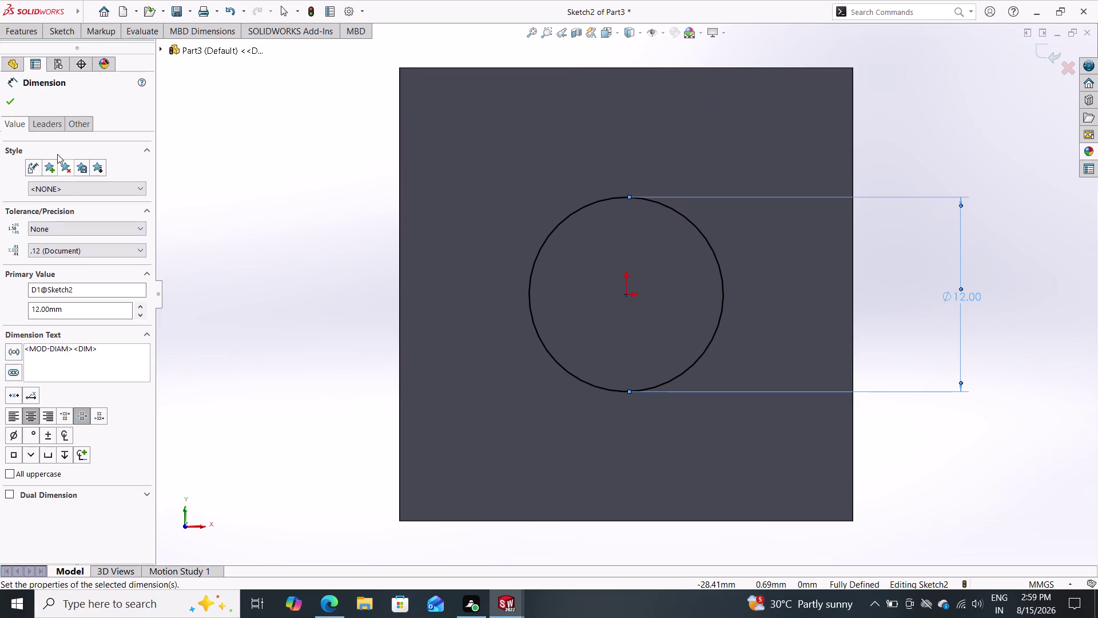
click(12, 97)
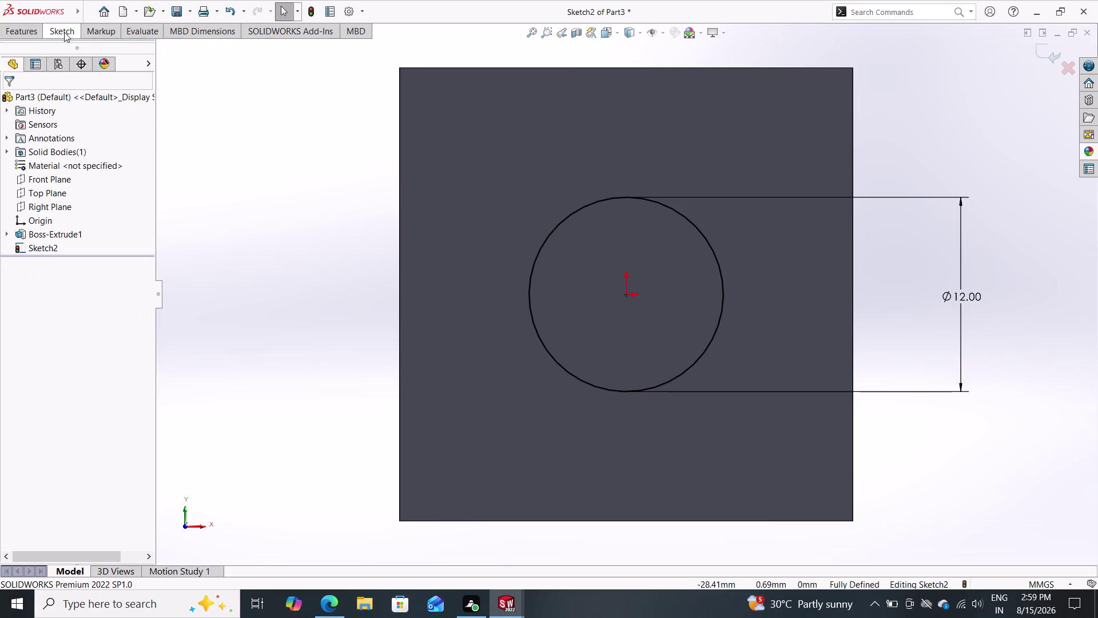
click(64, 32)
double_click(30, 31)
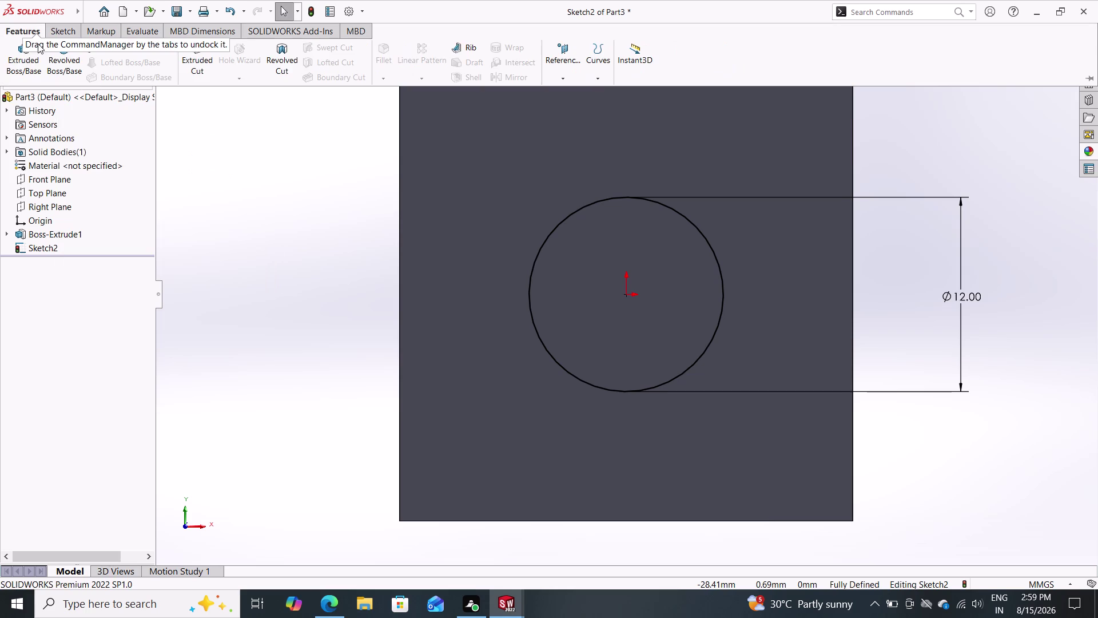
double_click(22, 62)
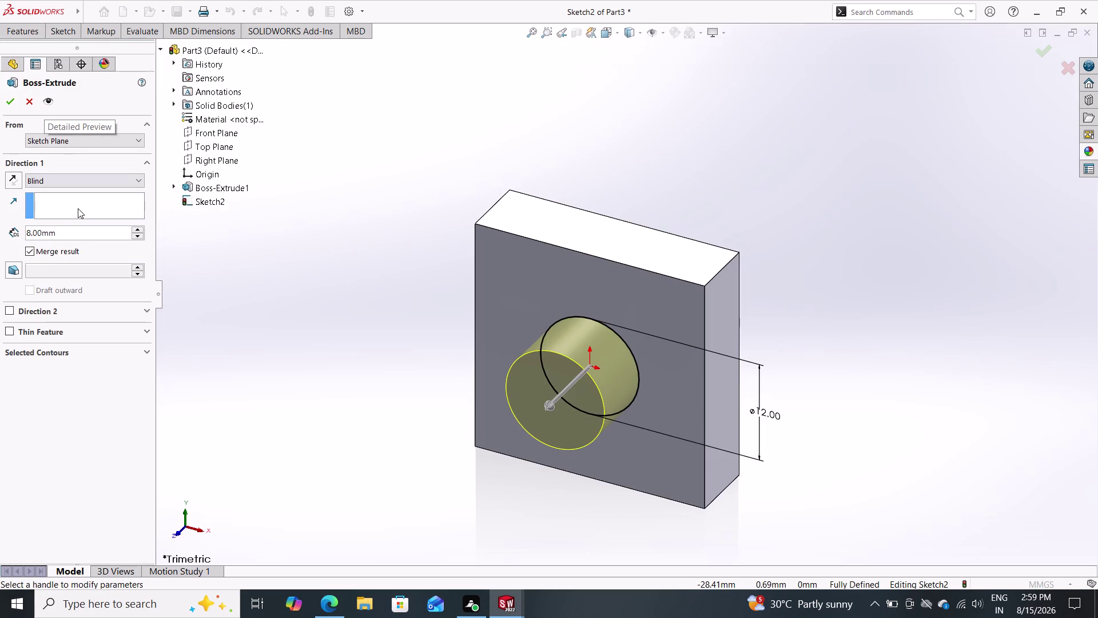
Extrude the 12 mm circle to a Blind depth of 104 mm as Boss-Extrude2.
click(77, 230)
click(65, 232)
drag(53, 230, 46, 228)
click(46, 228)
drag(80, 233, 3, 230)
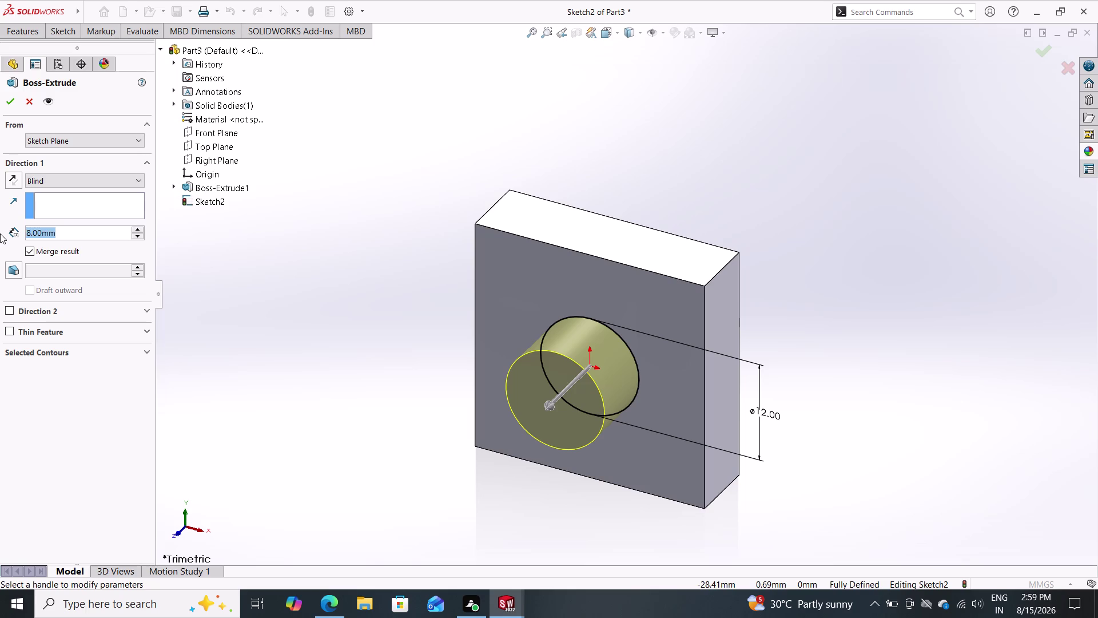
text(104)
key(Return)
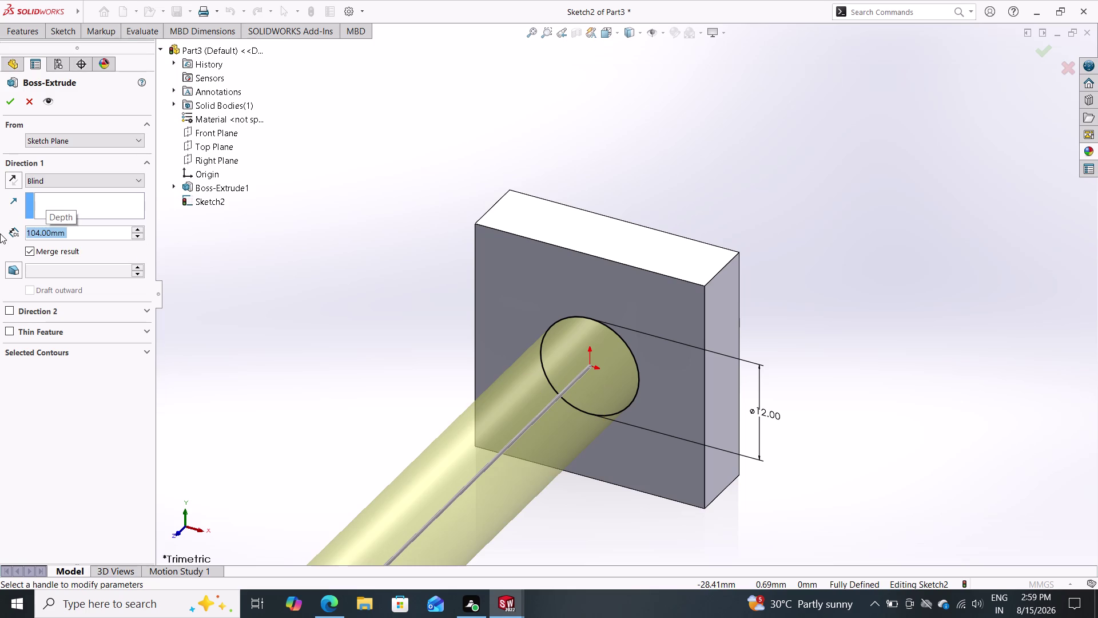
click(10, 98)
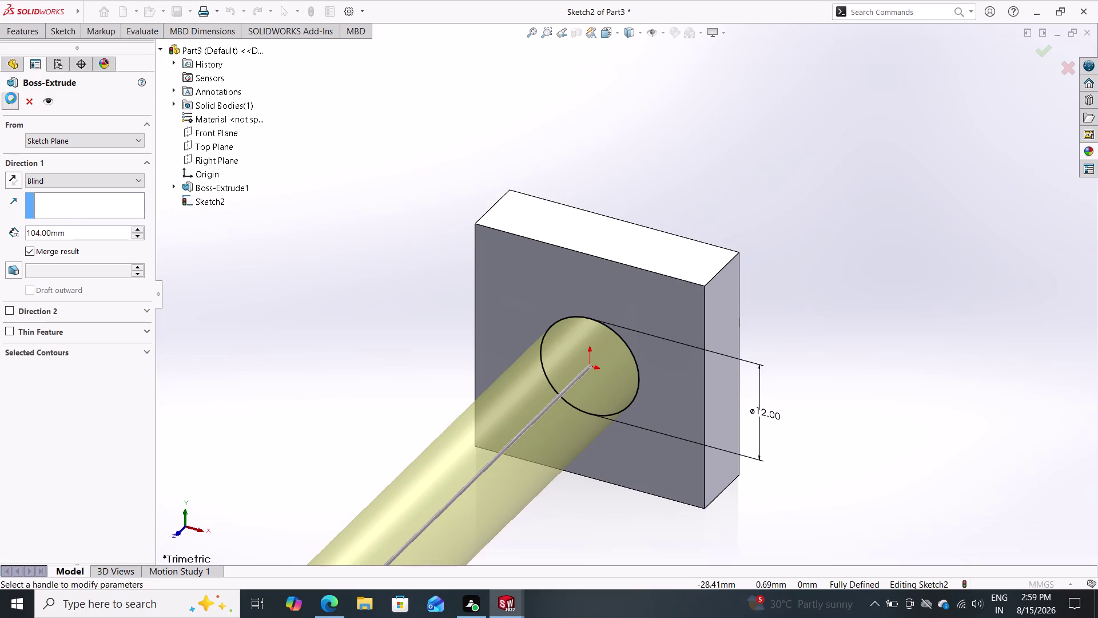
scroll(down, 3)
scroll(up, 3)
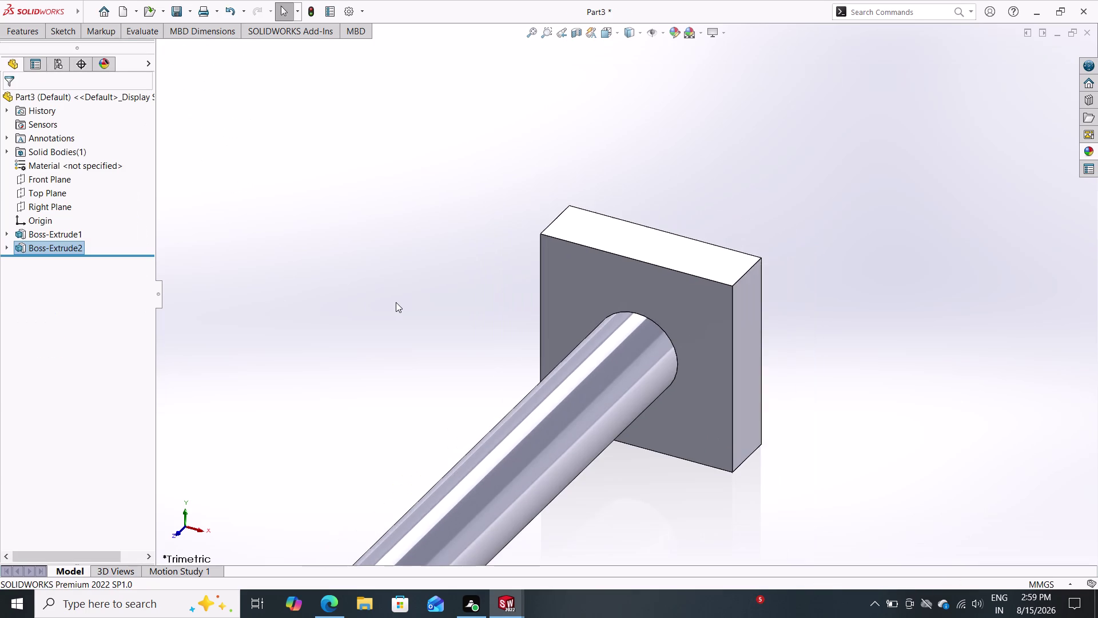
scroll(up, 3)
scroll(up, 3)
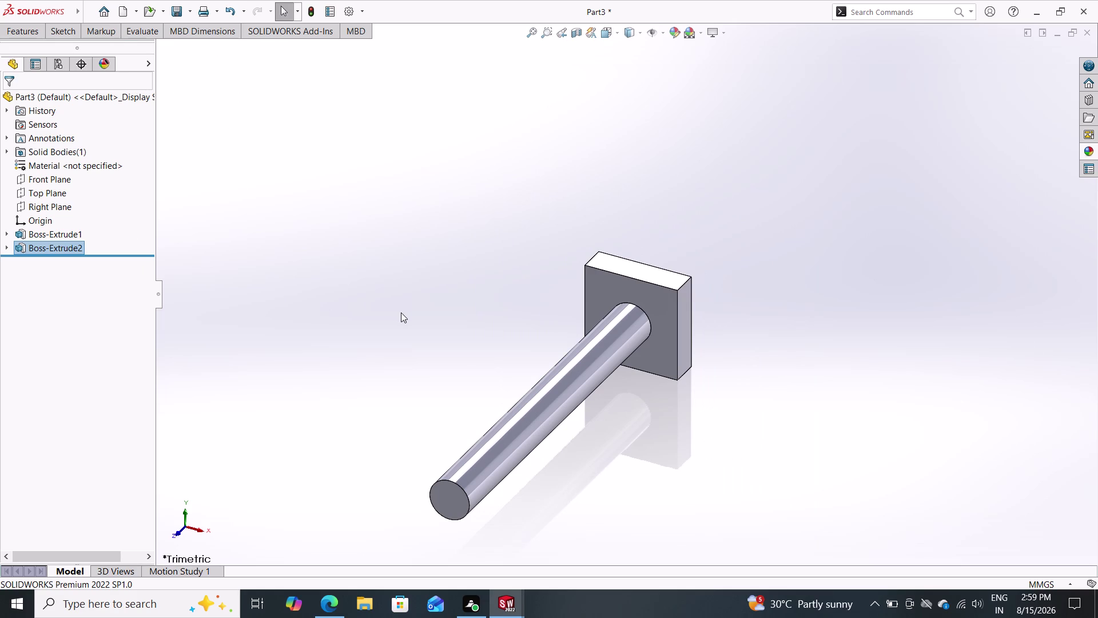
click(401, 312)
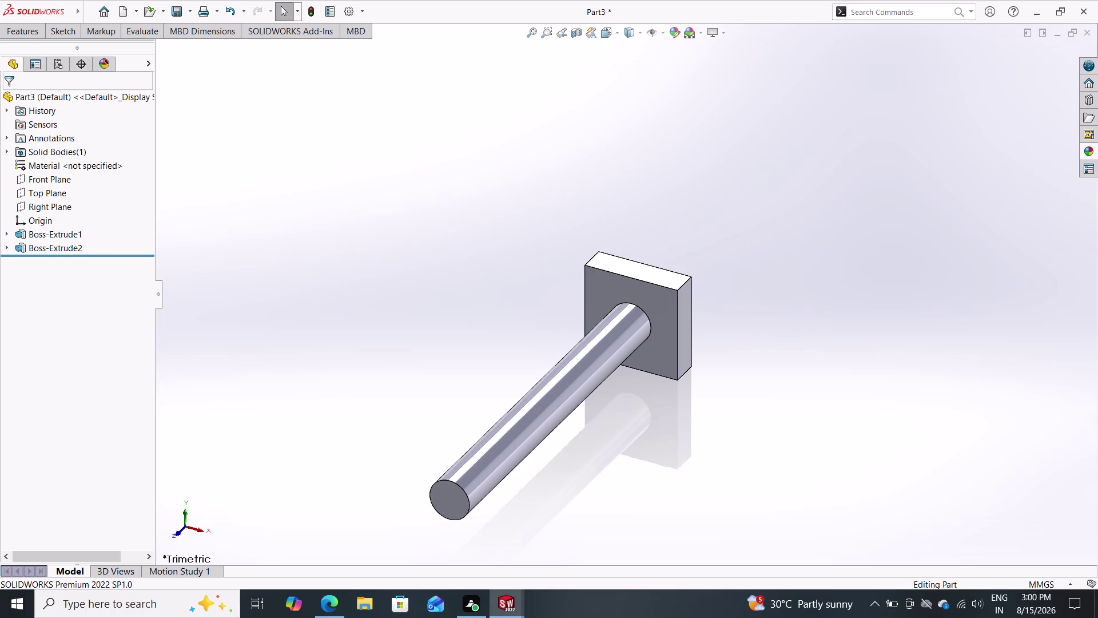
Switch the CommandManager to the Features tab.
click(32, 32)
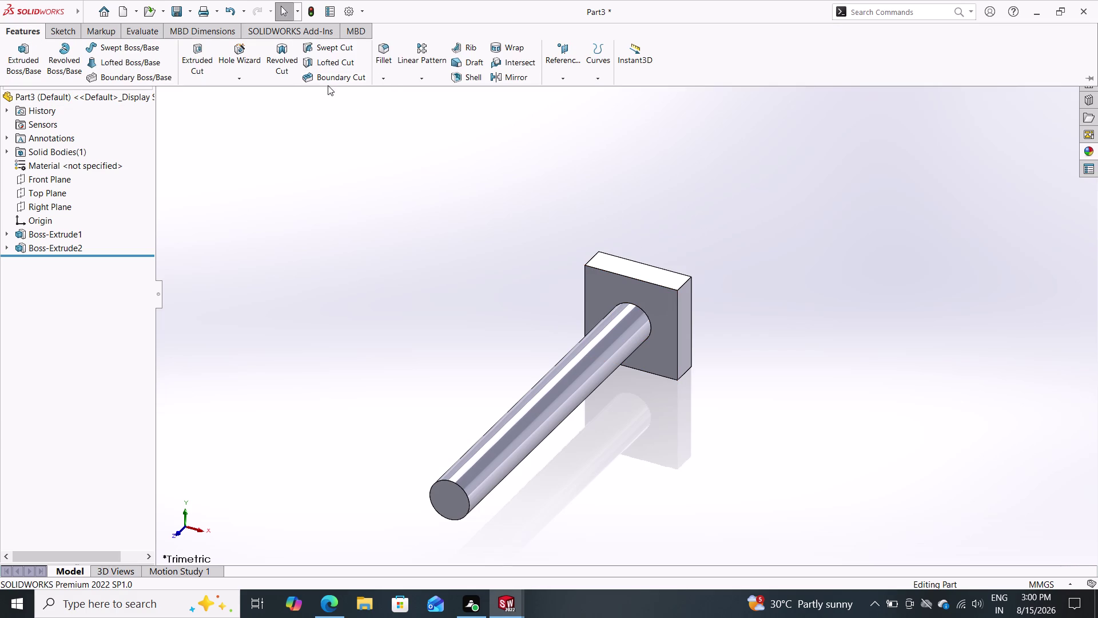
Start a chamfer on the circular edge at the rod's free end.
click(387, 79)
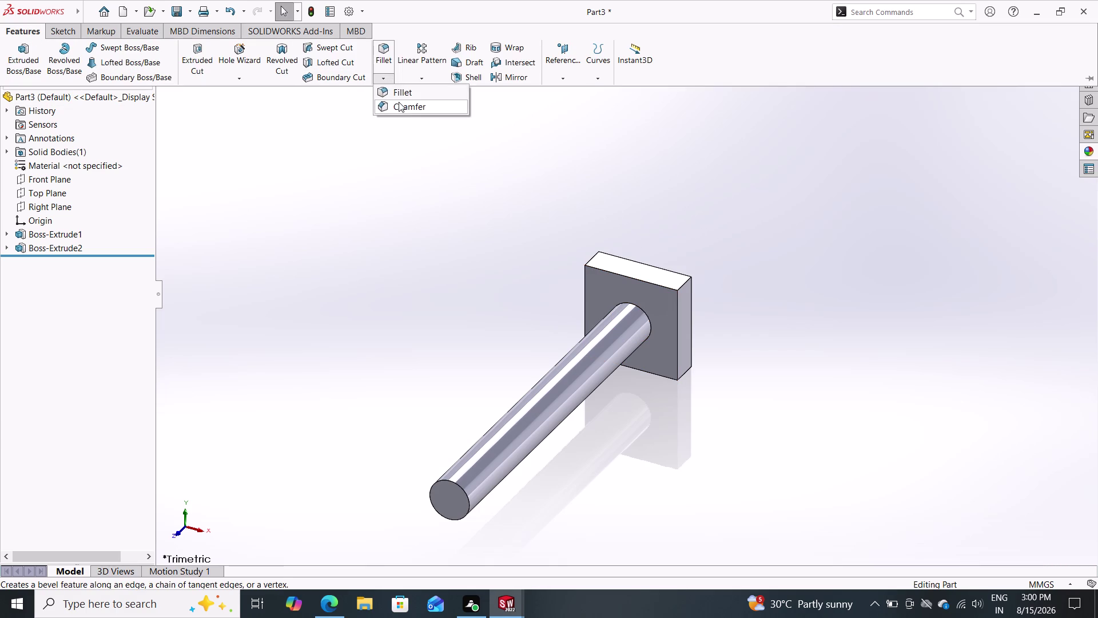
click(399, 104)
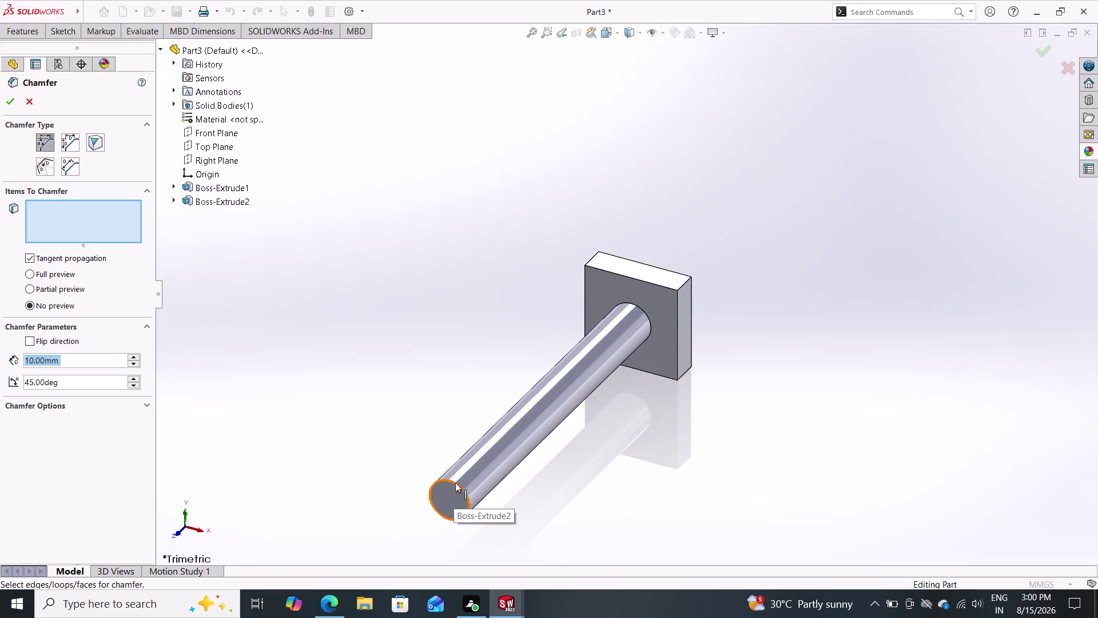
click(455, 482)
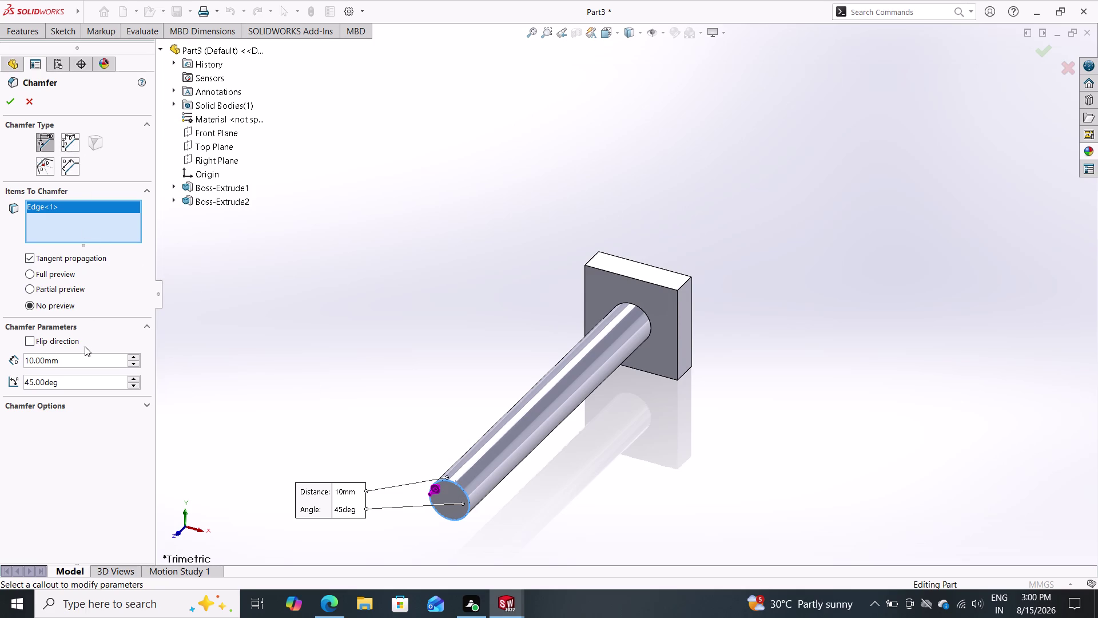
Replace the old chamfer distance with the new value and confirm Chamfer1.
click(69, 359)
key(BackSpace)
key(BackSpace)
key(BackSpace)
key(BackSpace)
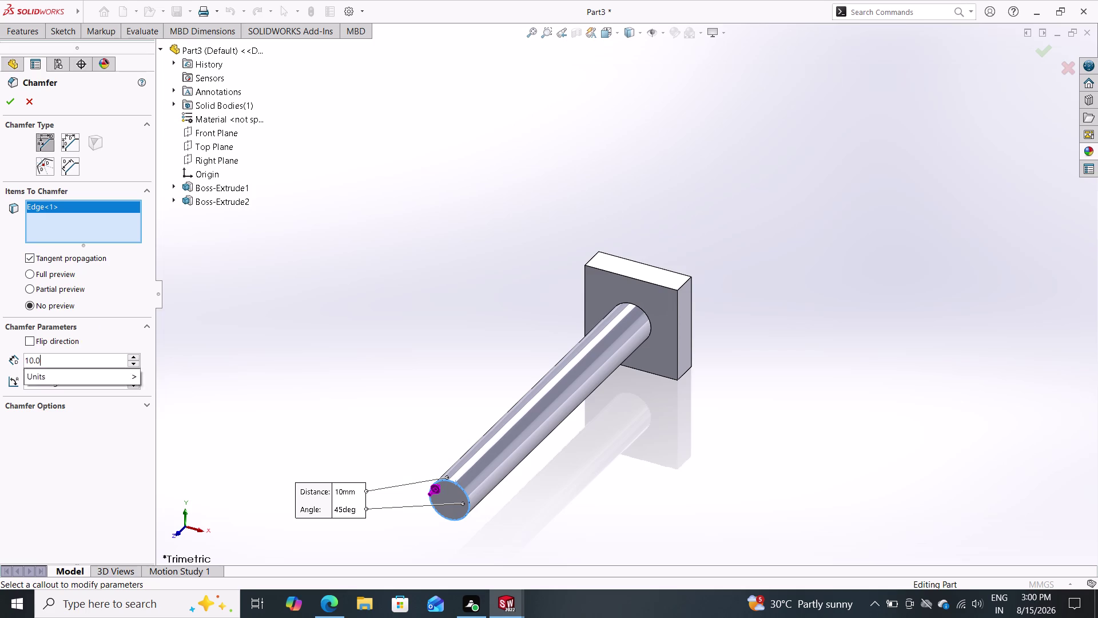
key(BackSpace)
key(BackSpace)
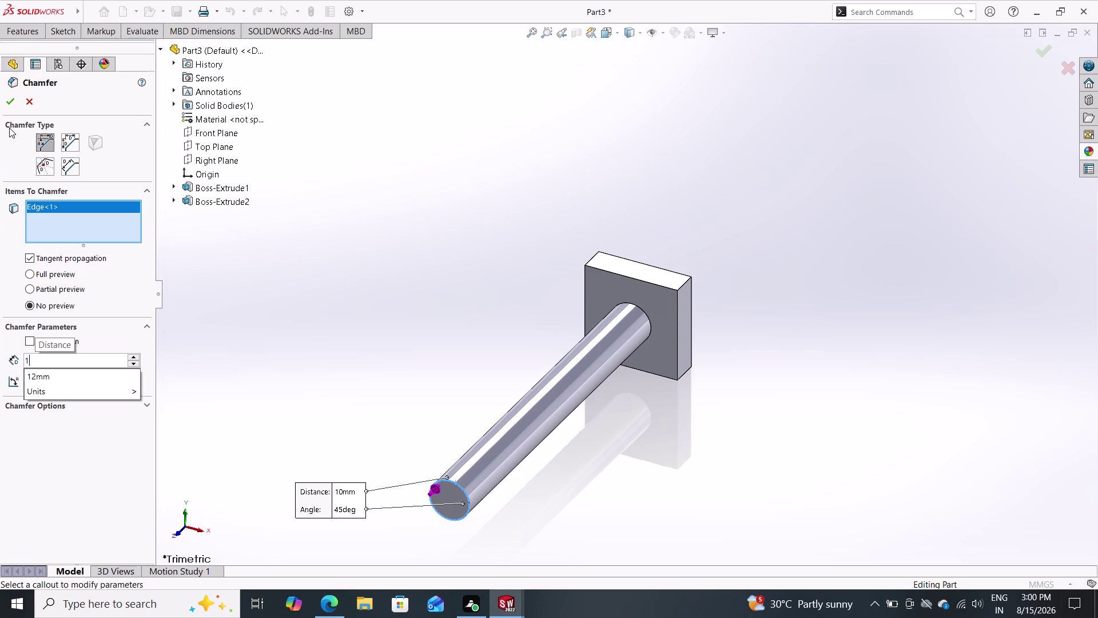
click(7, 98)
click(7, 98)
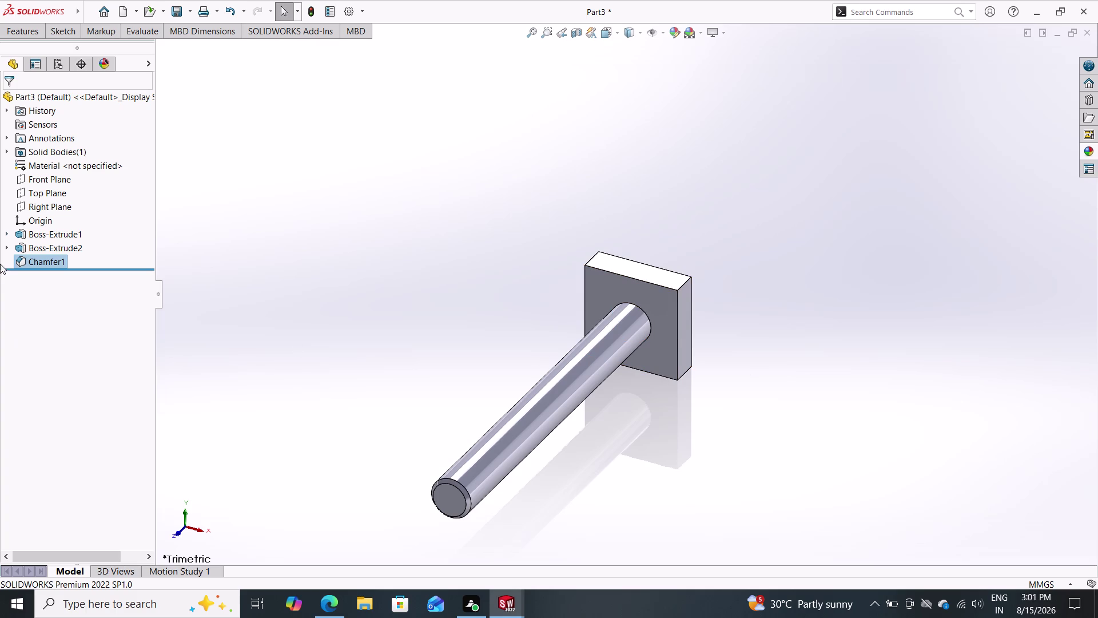
double_click(40, 192)
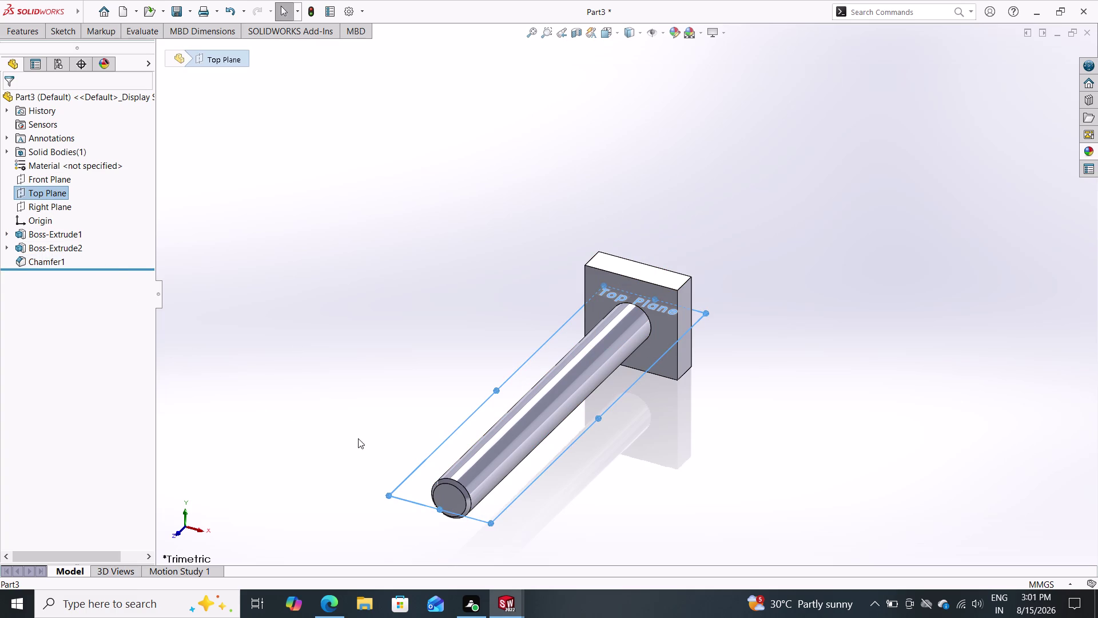
Open Sketch3 on Part3's Top Plane, viewed from above.
click(41, 193)
click(49, 181)
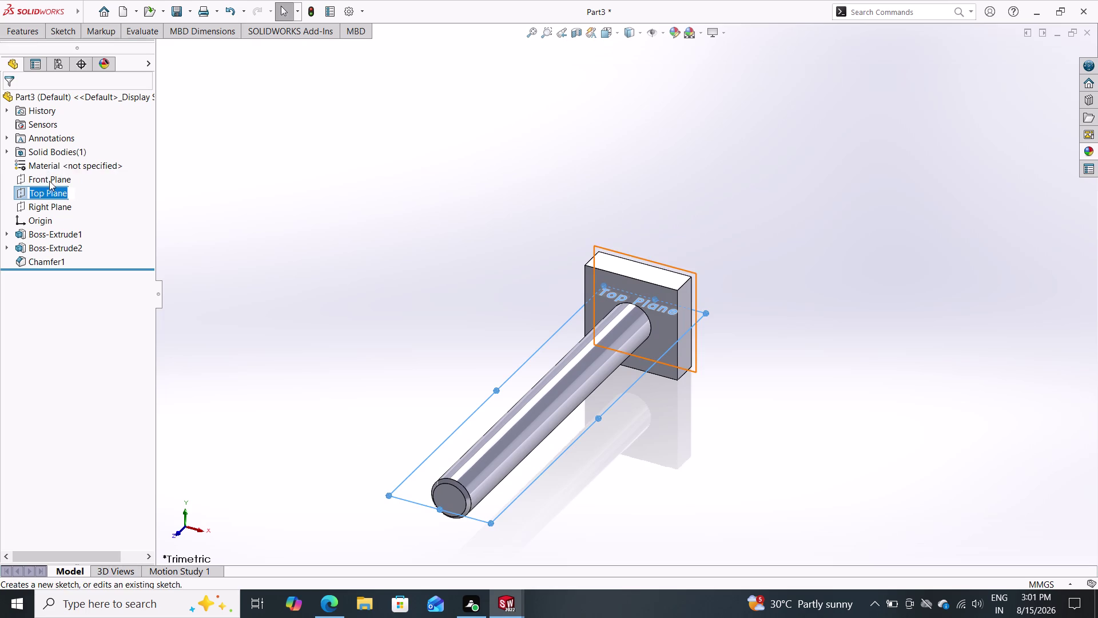
click(28, 197)
click(34, 180)
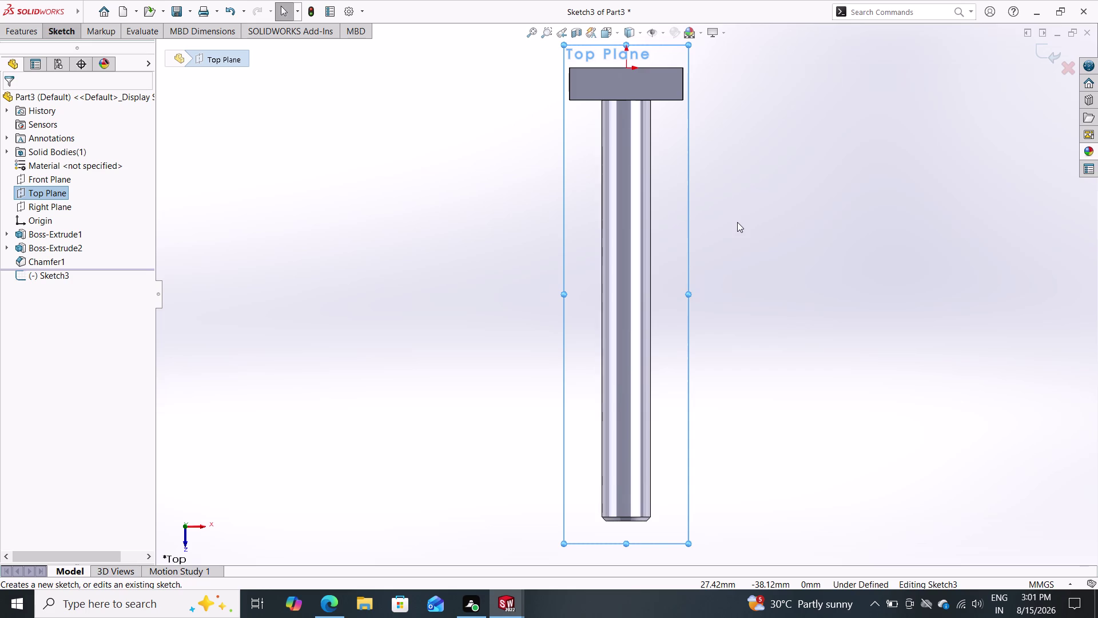
Draw a construction centerline from the origin partway down the rod's axis.
click(63, 29)
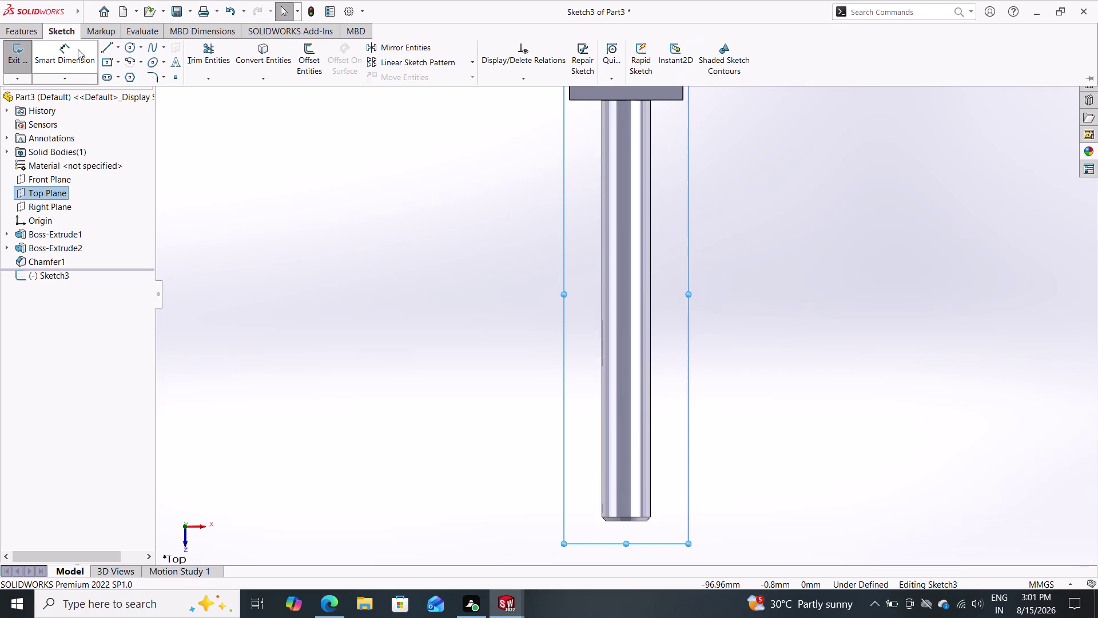
click(120, 47)
click(125, 79)
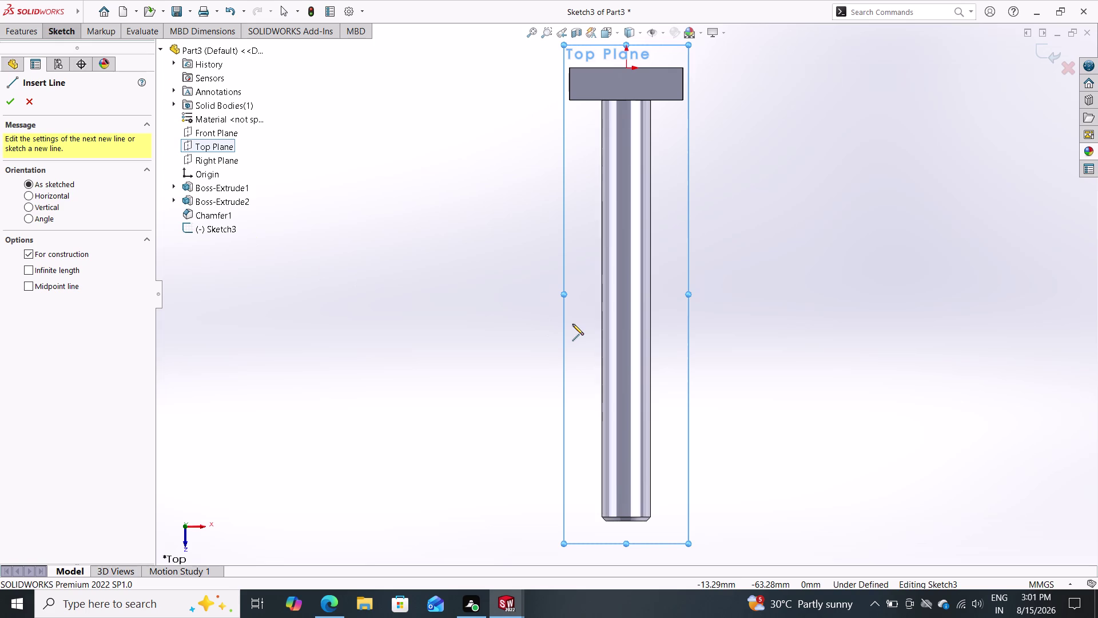
click(627, 69)
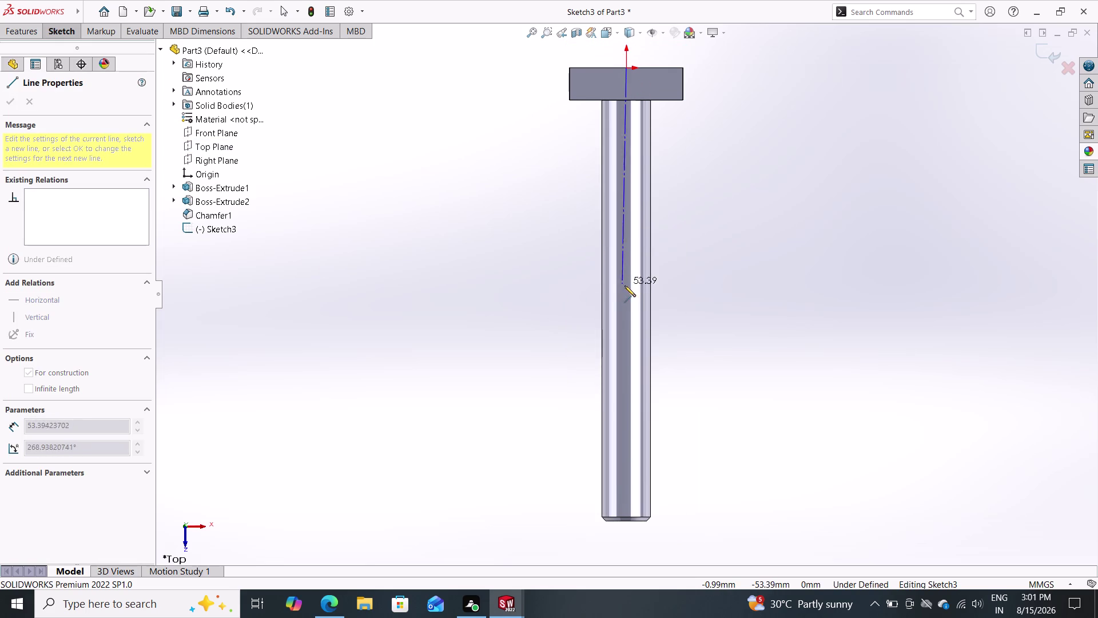
click(624, 242)
key(Escape)
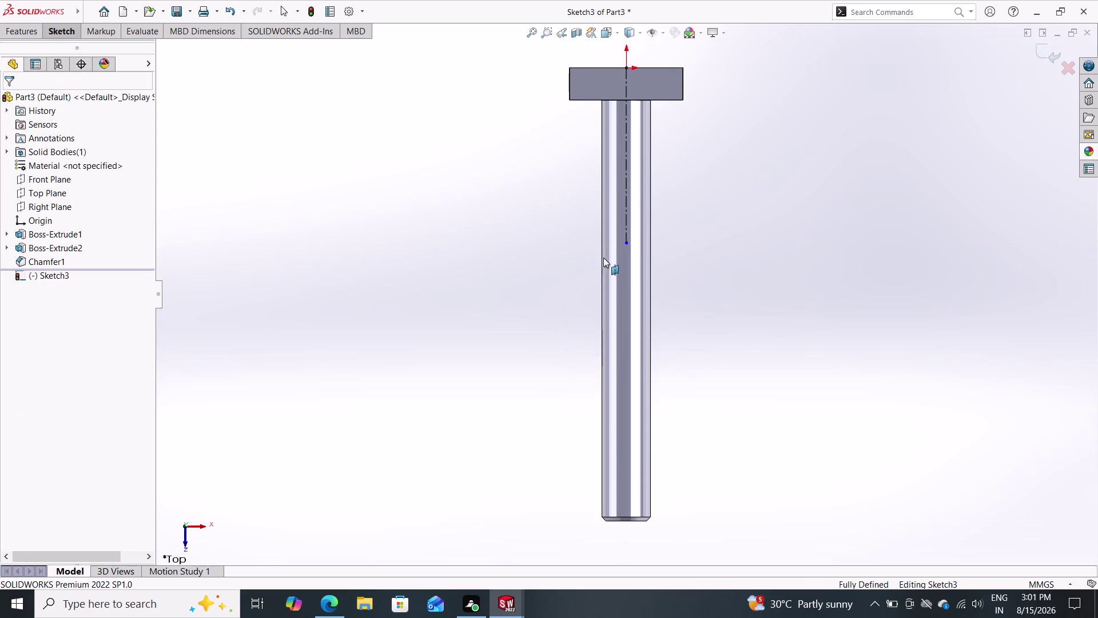
click(62, 37)
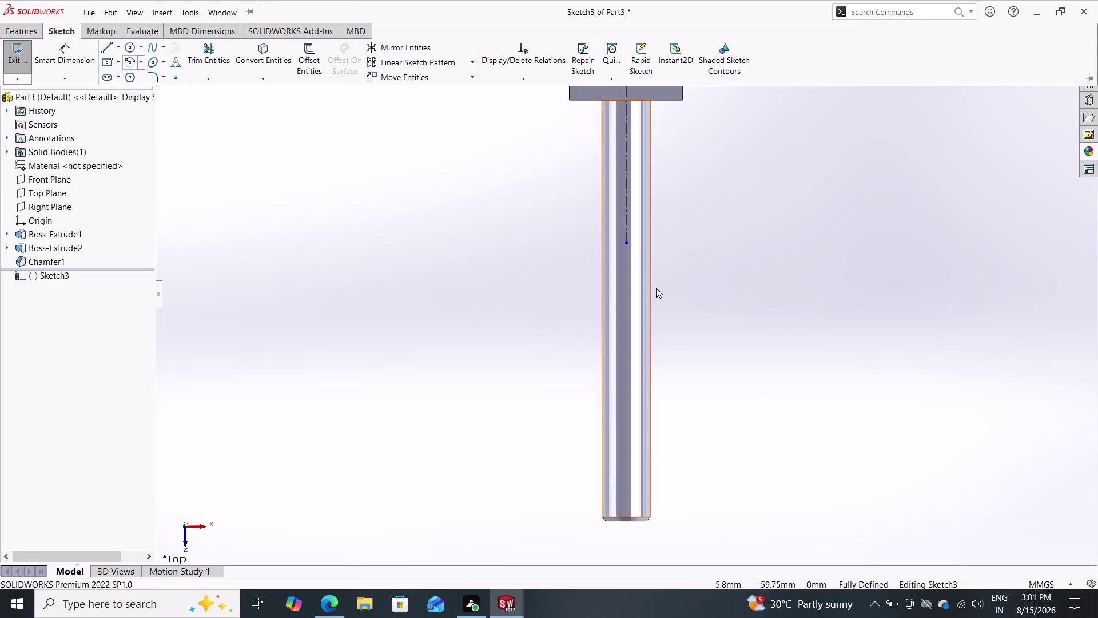
click(132, 48)
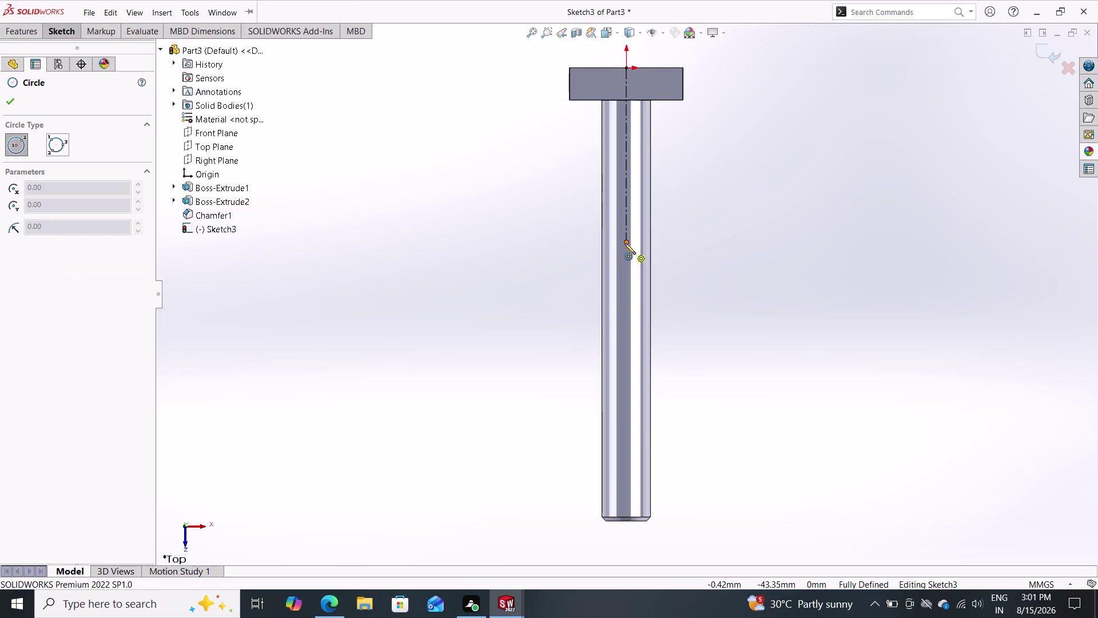
Draw a large circle centred on the centerline's end.
click(624, 243)
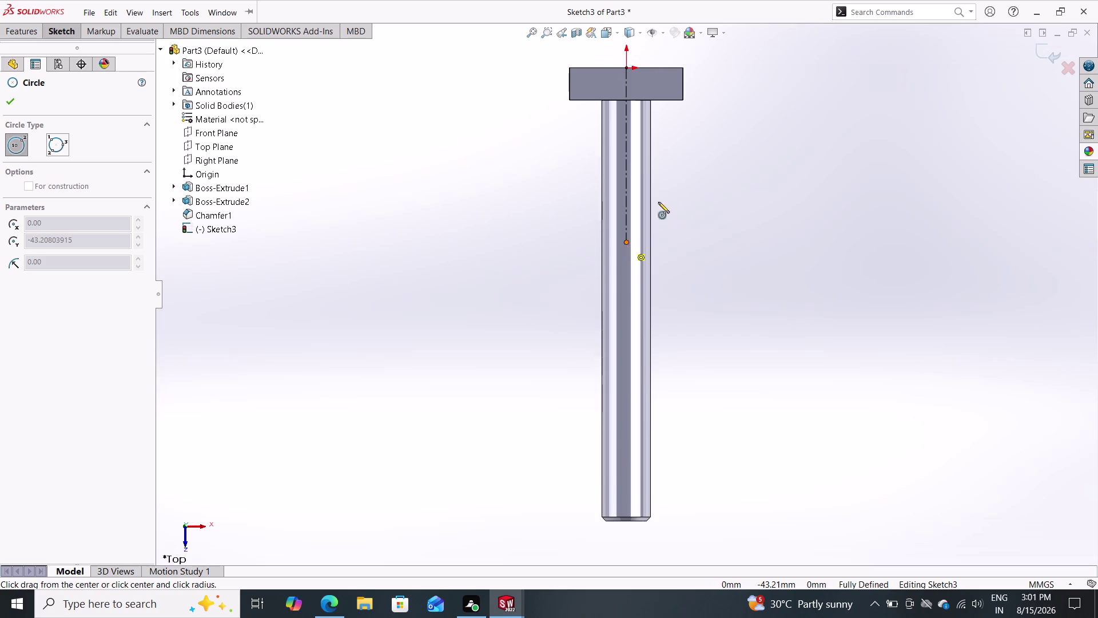
click(705, 71)
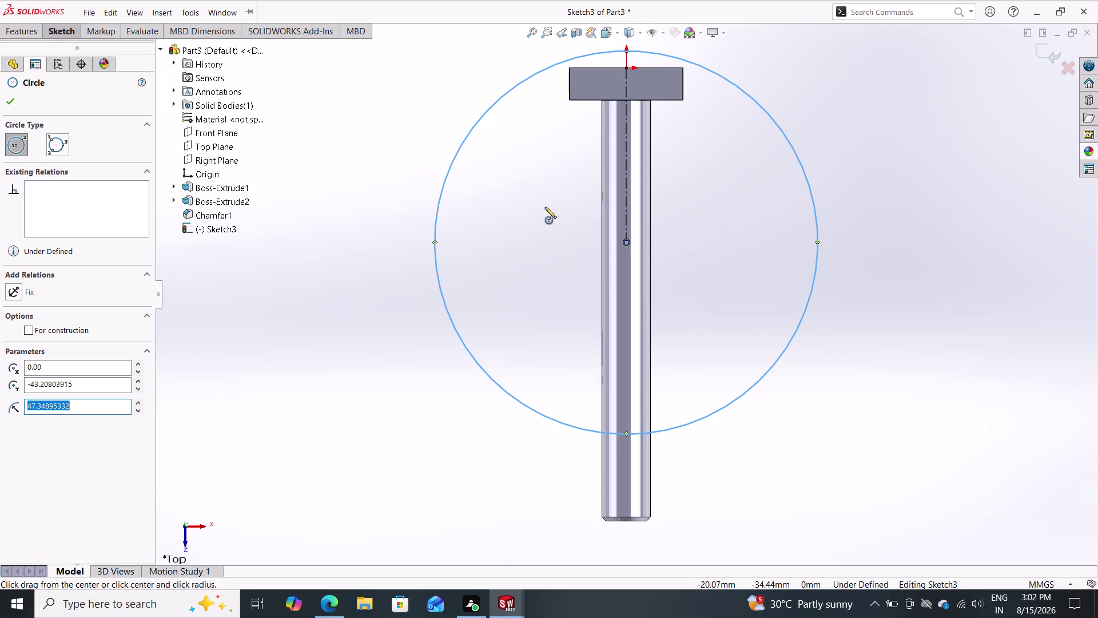
key(Escape)
key(Escape)
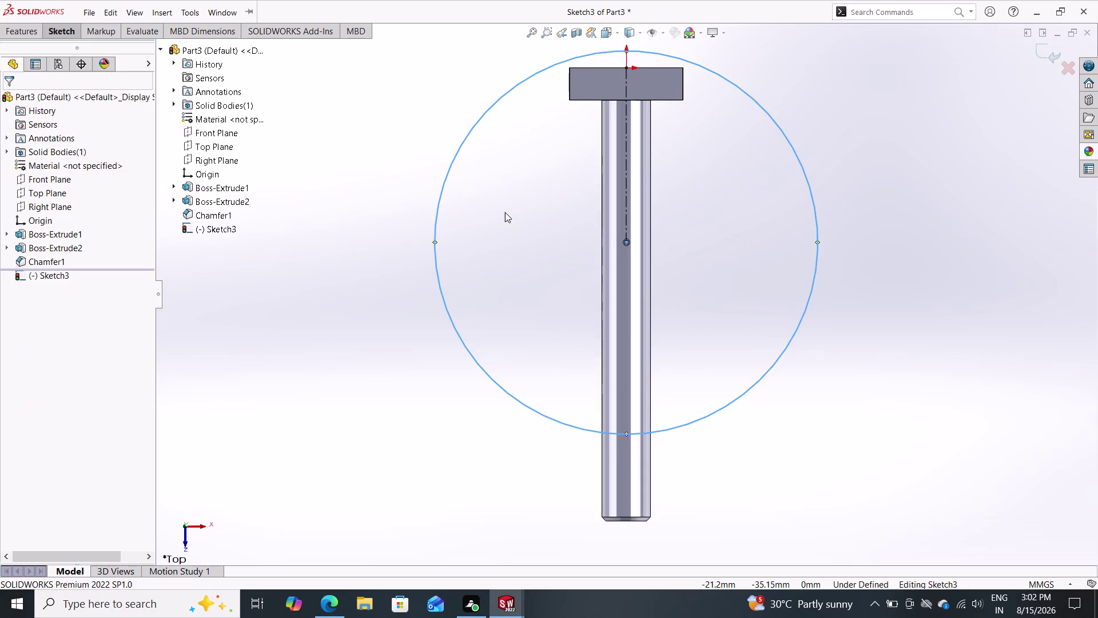
Delete that circle, leaving only the centerline in Sketch3.
click(444, 299)
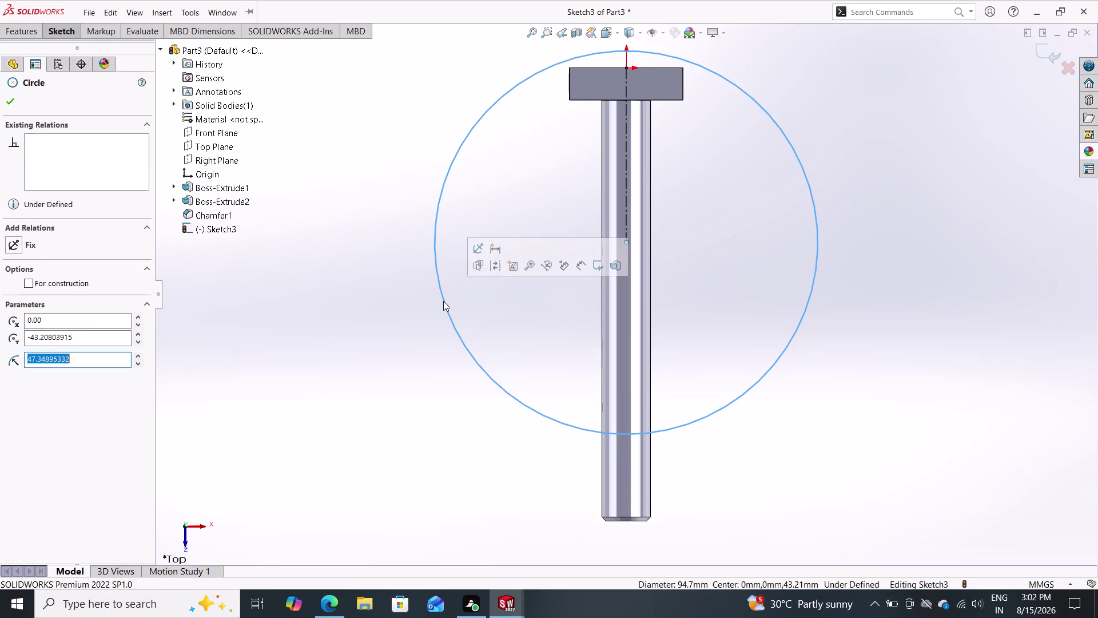
key(Delete)
click(65, 29)
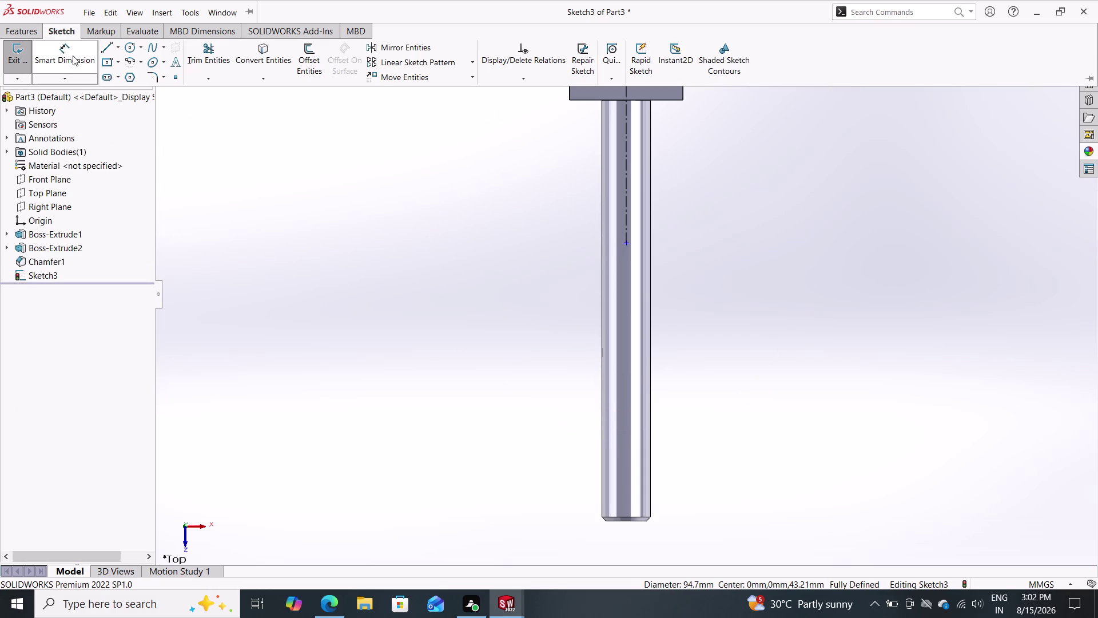
click(16, 31)
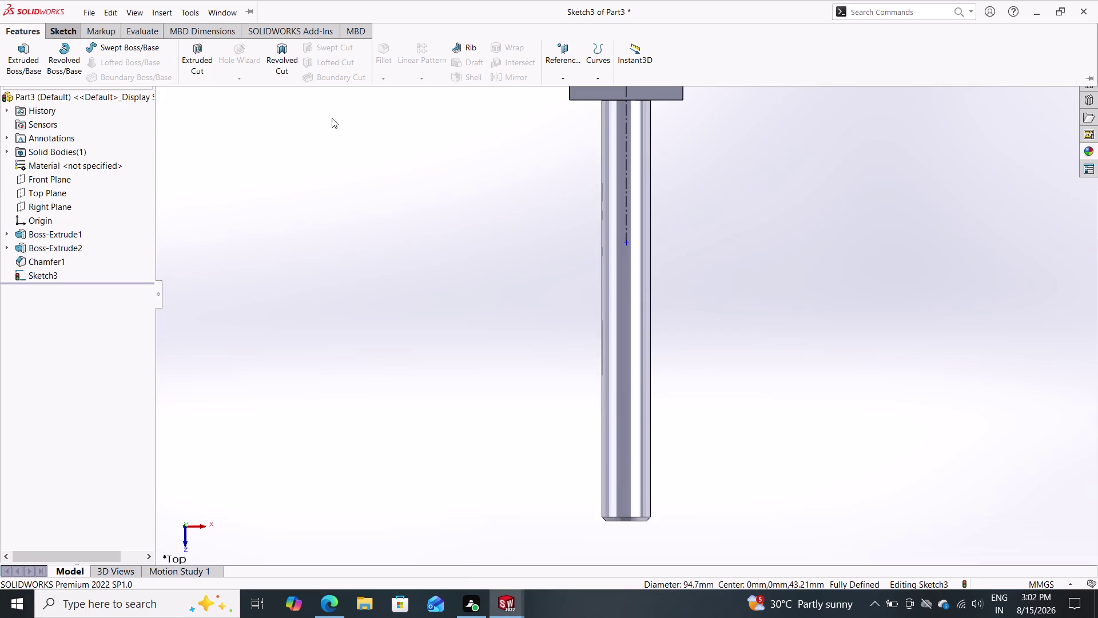
Select the square plate (Boss-Extrude1) and zoom out to show the whole rod.
click(14, 30)
click(14, 30)
click(22, 30)
click(665, 91)
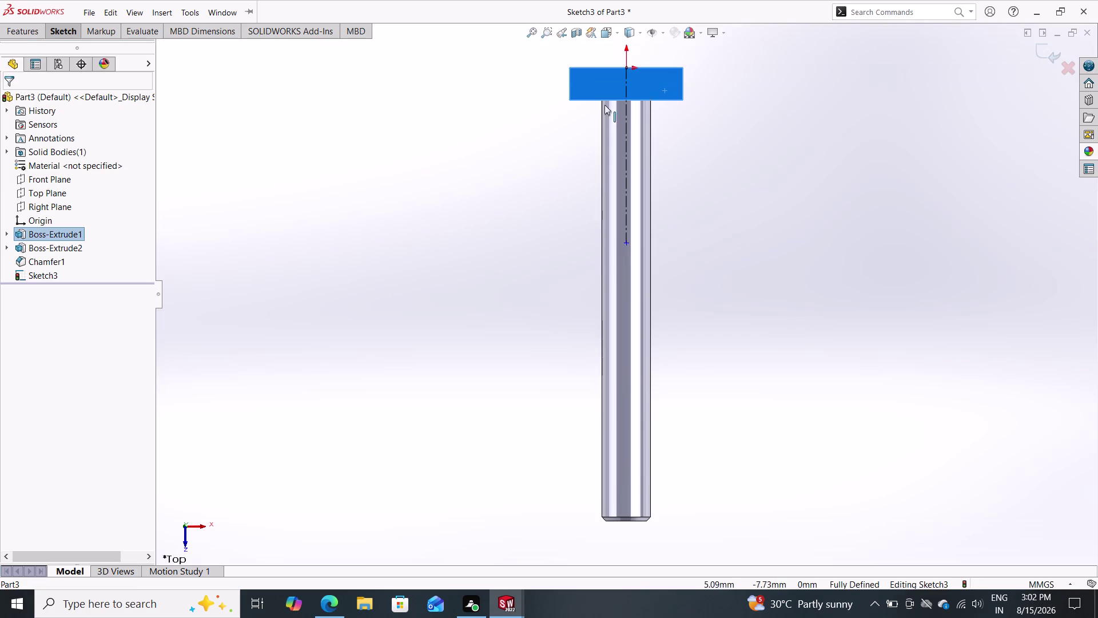
click(25, 34)
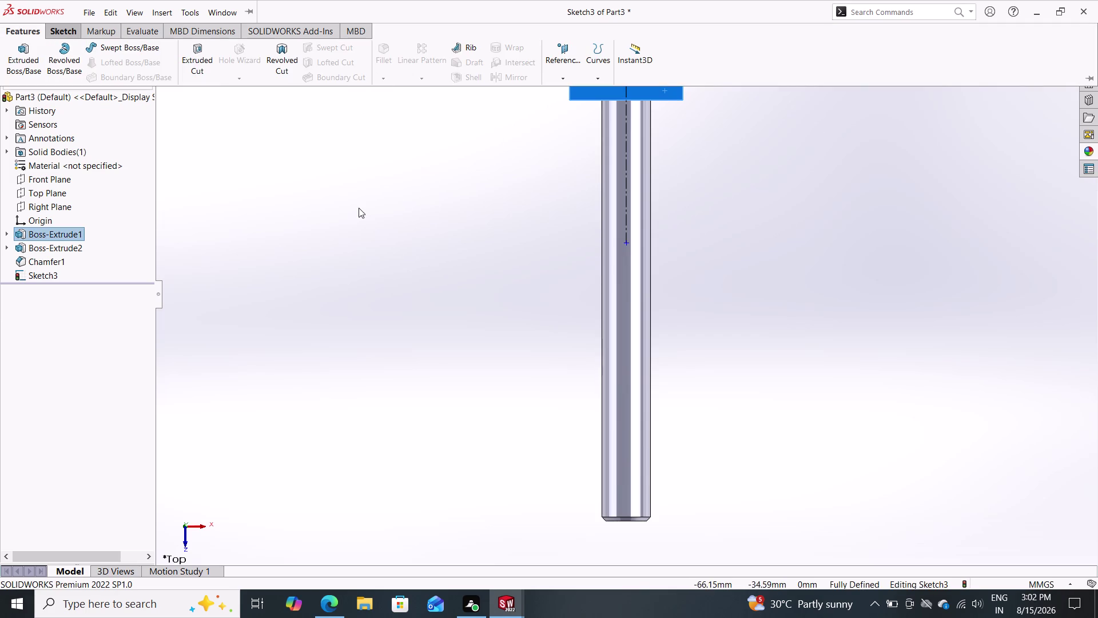
scroll(down, 3)
scroll(up, 3)
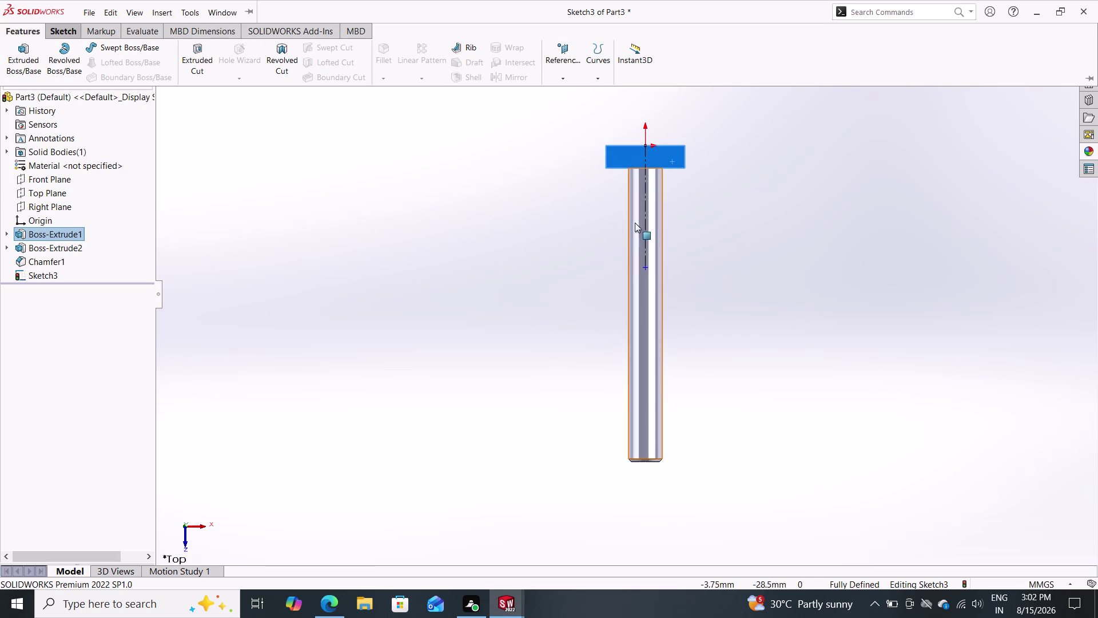
click(382, 77)
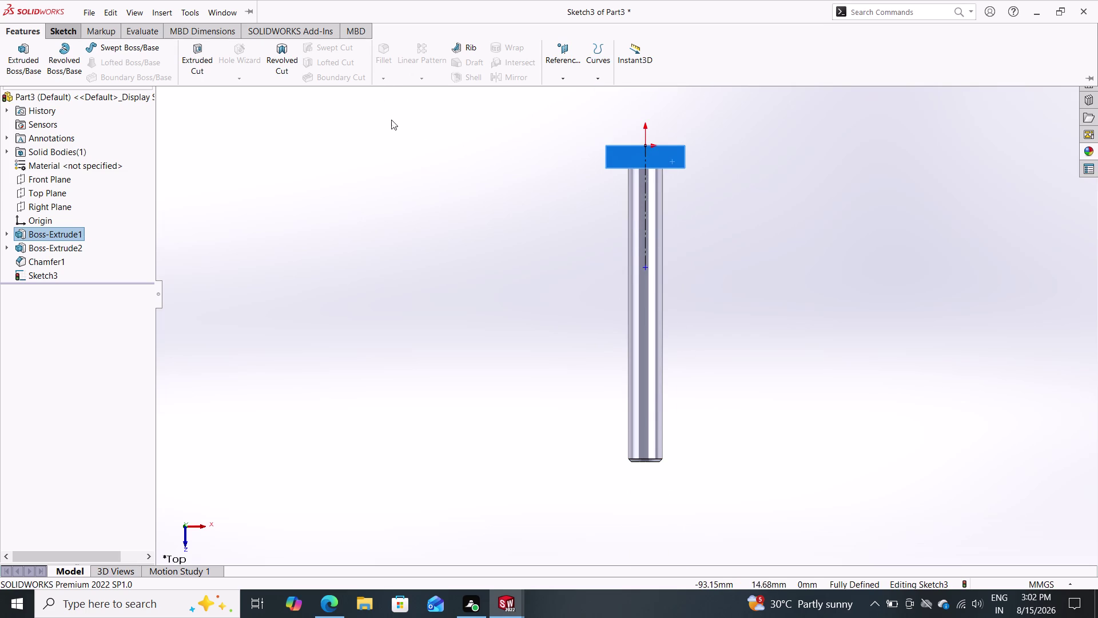
click(632, 148)
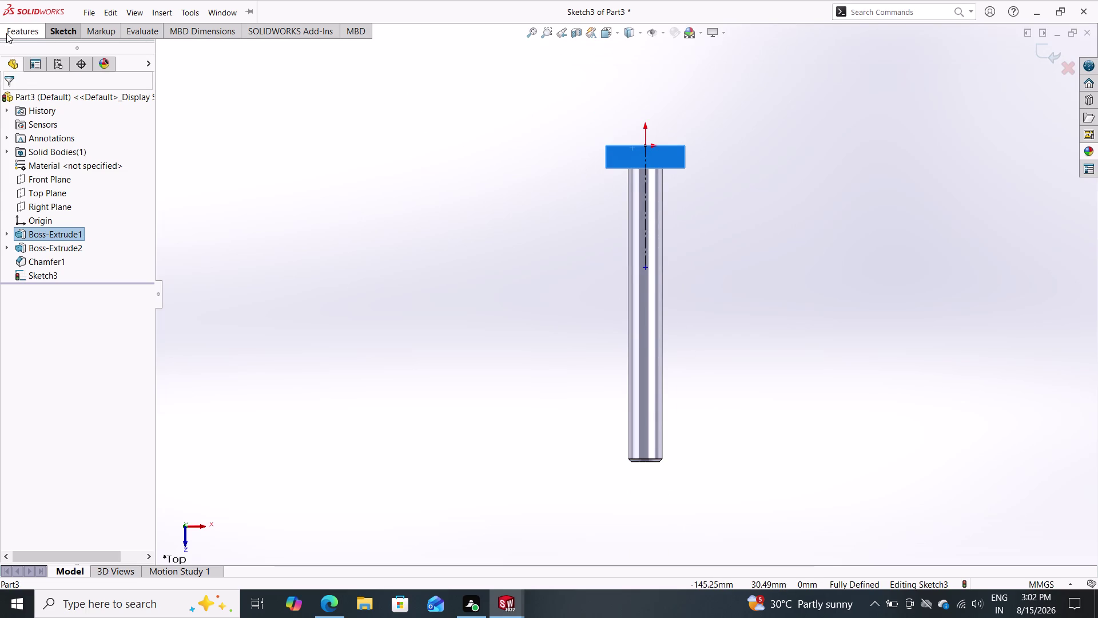
Start the Circle tool again from the sketch commands.
click(11, 29)
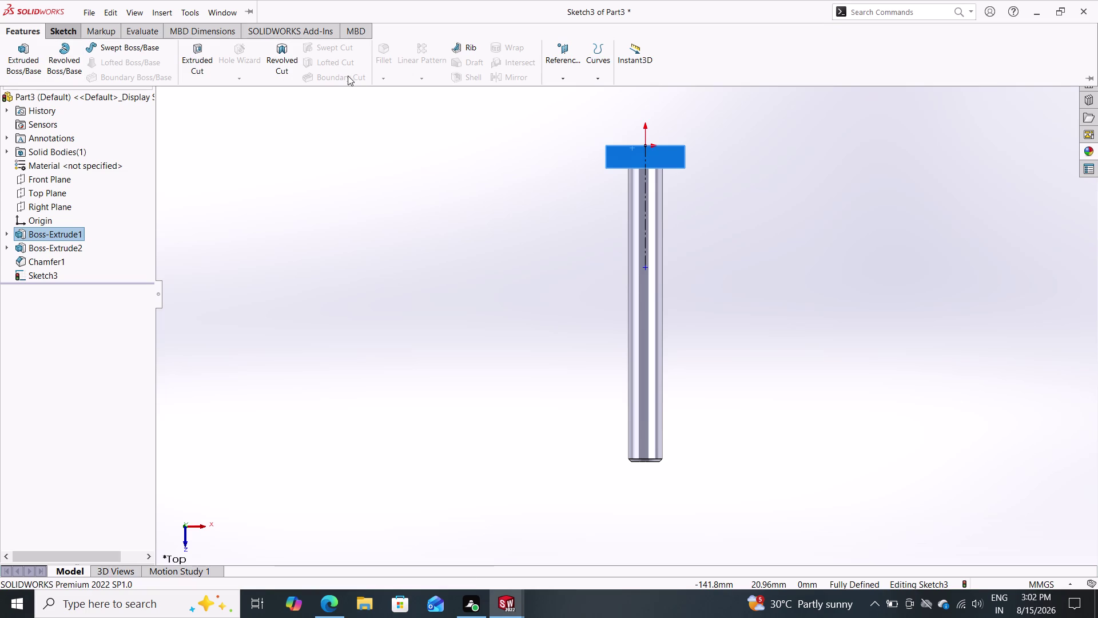
click(388, 51)
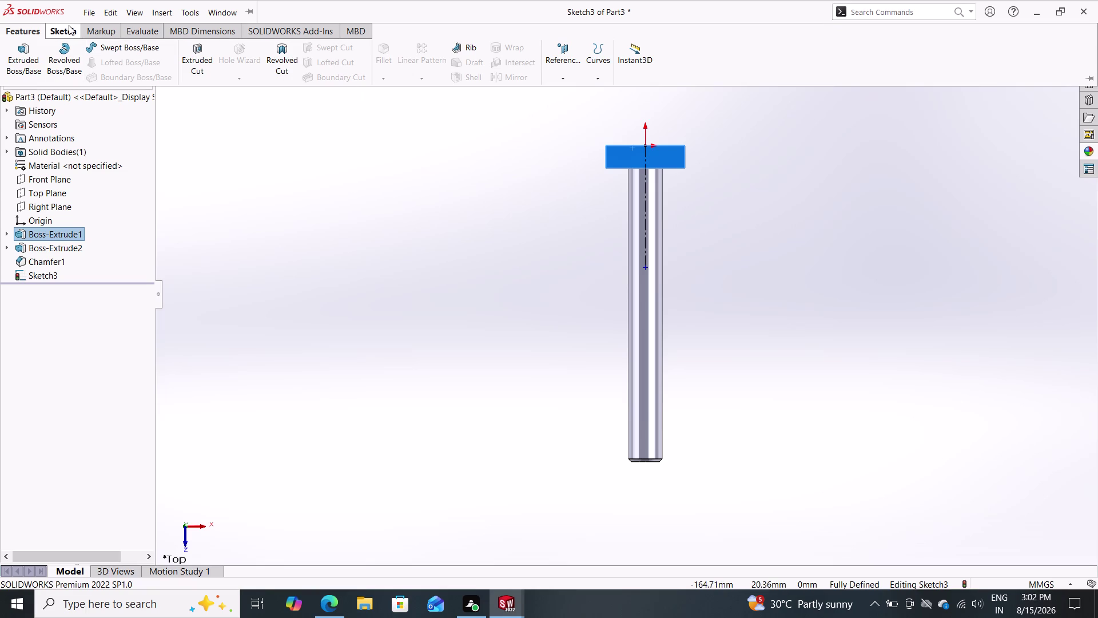
click(67, 26)
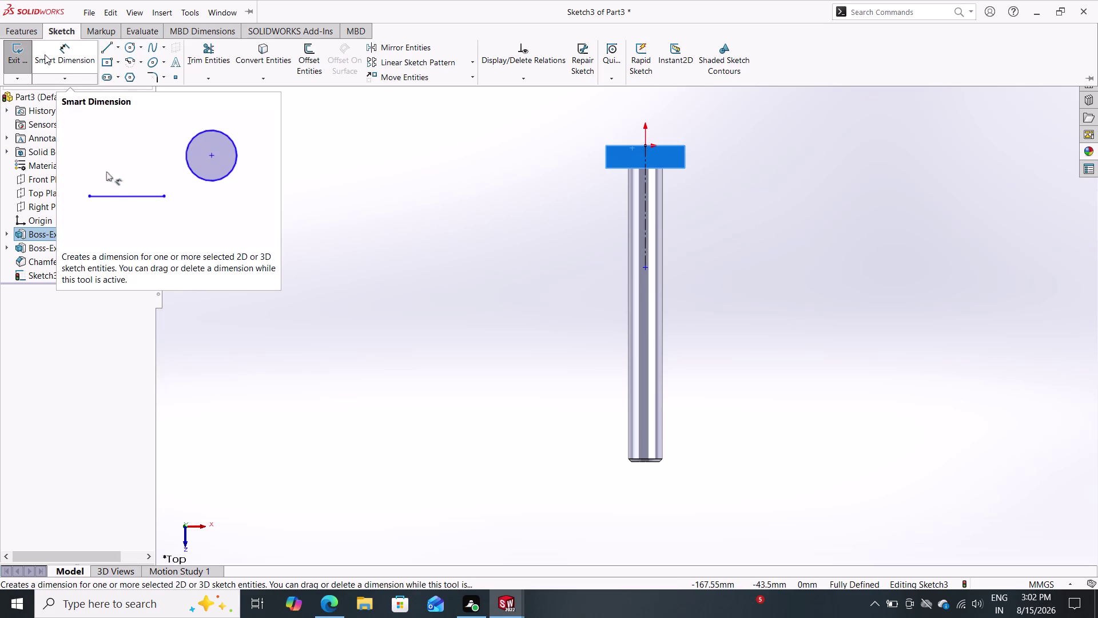
click(125, 49)
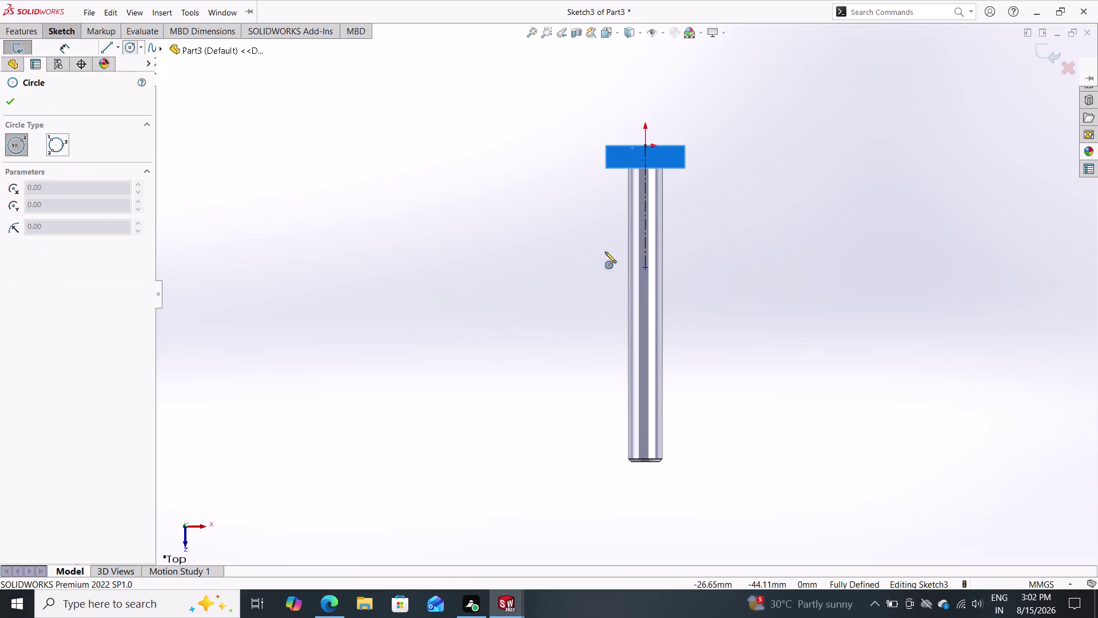
Draw a circle centred on the centerline's lower end and set its radius.
double_click(647, 265)
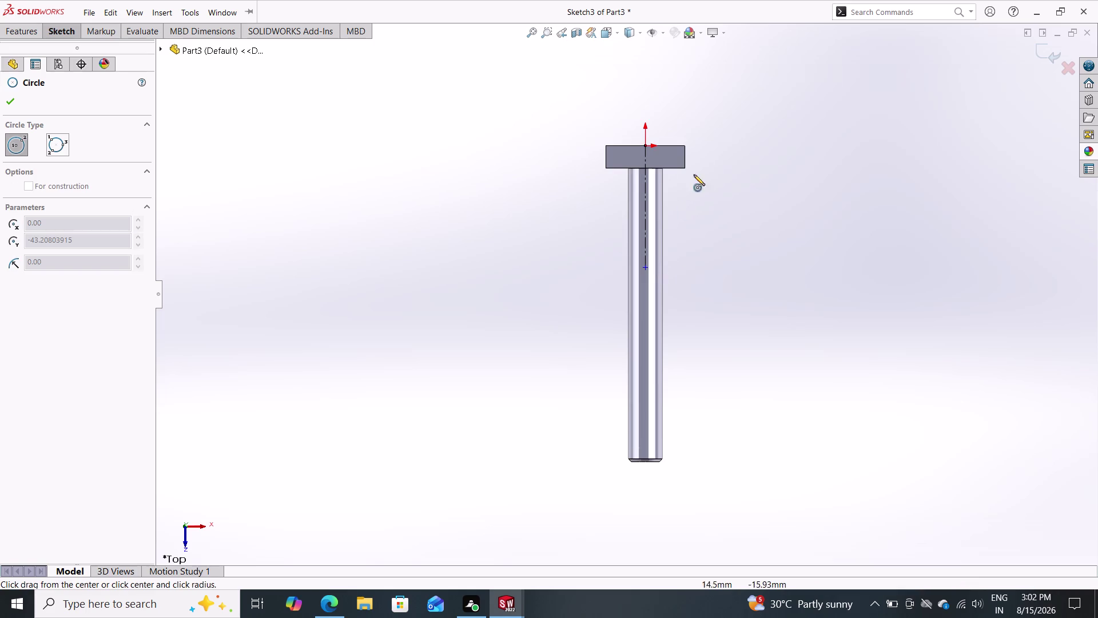
click(644, 268)
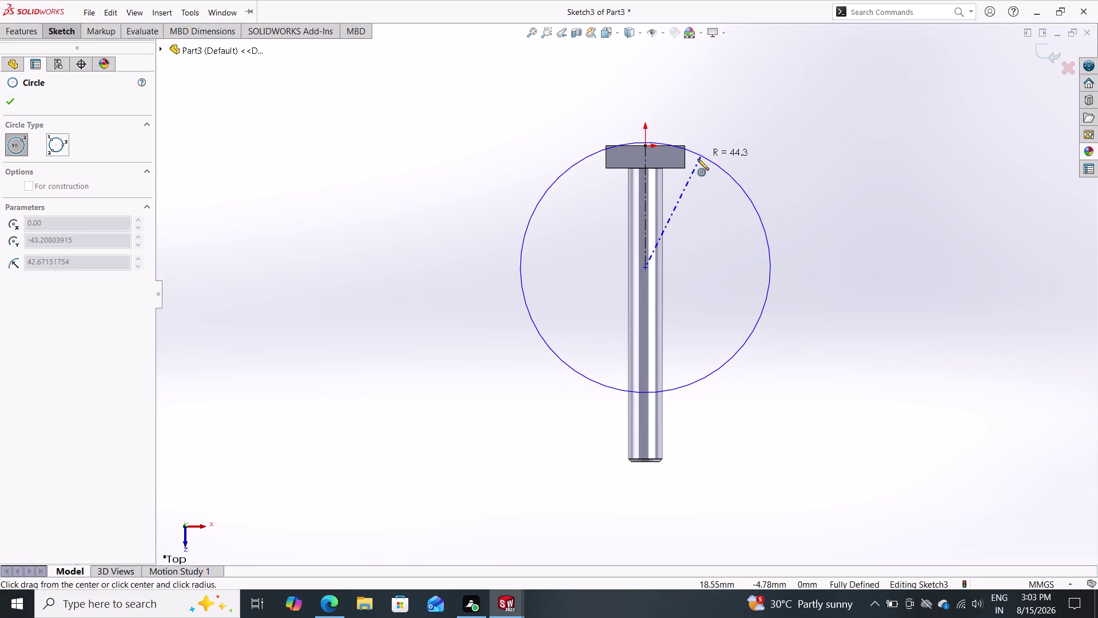
click(697, 159)
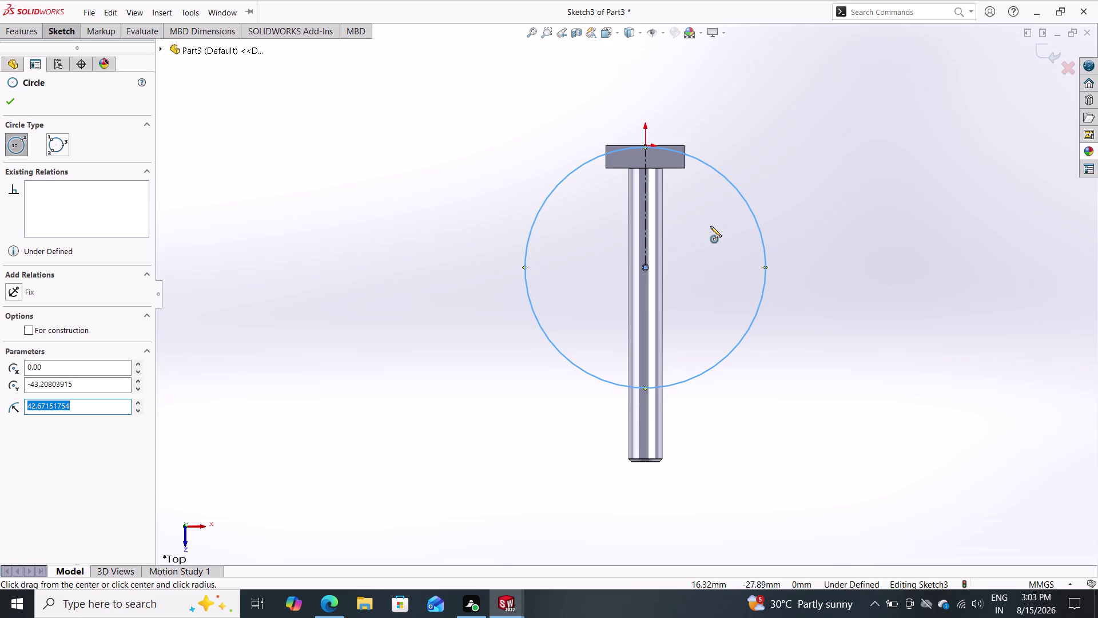
scroll(down, 3)
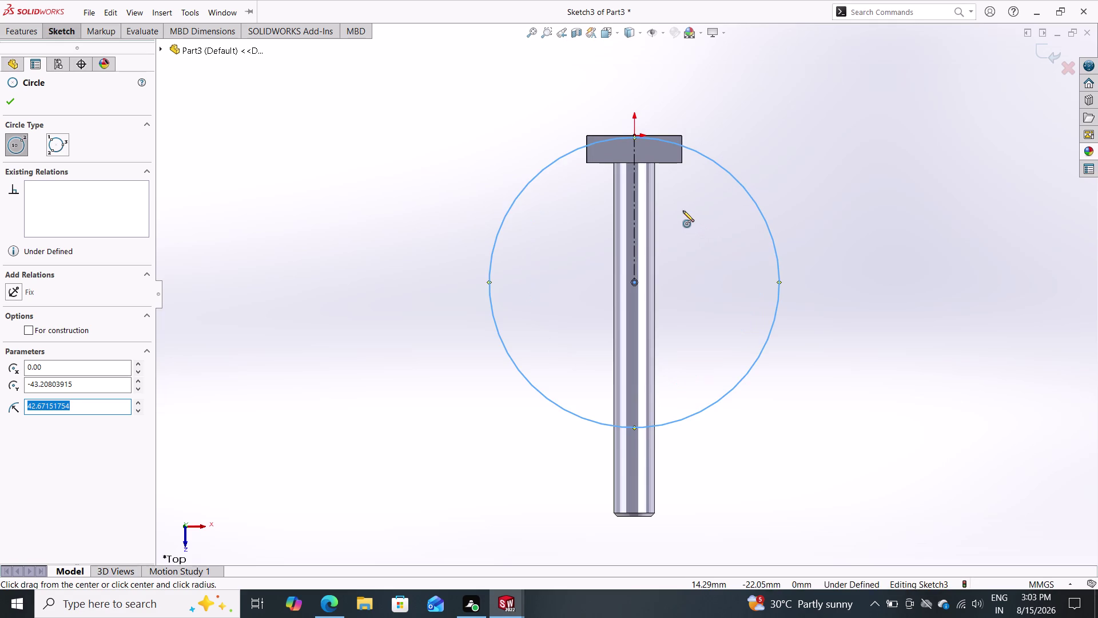
scroll(down, 3)
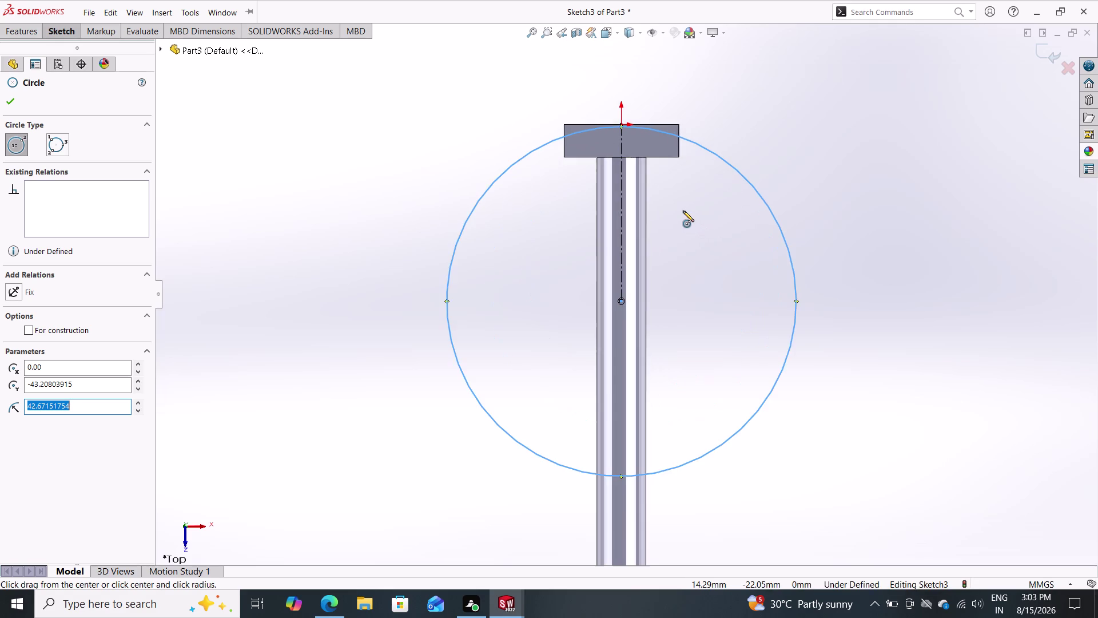
scroll(down, 3)
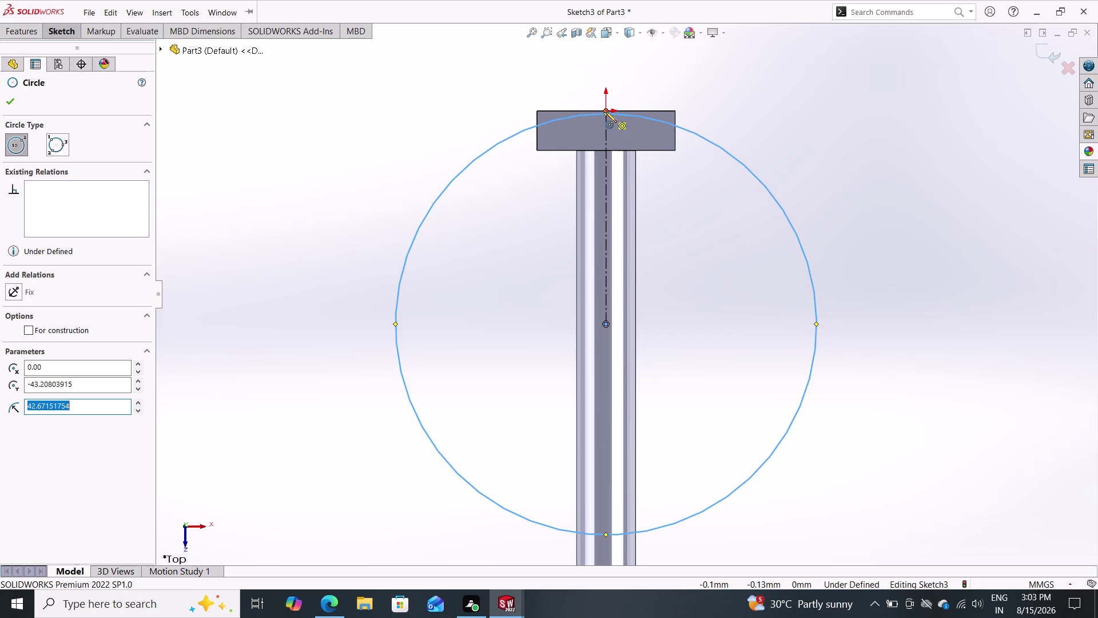
drag(605, 113, 605, 102)
key(Escape)
key(Escape)
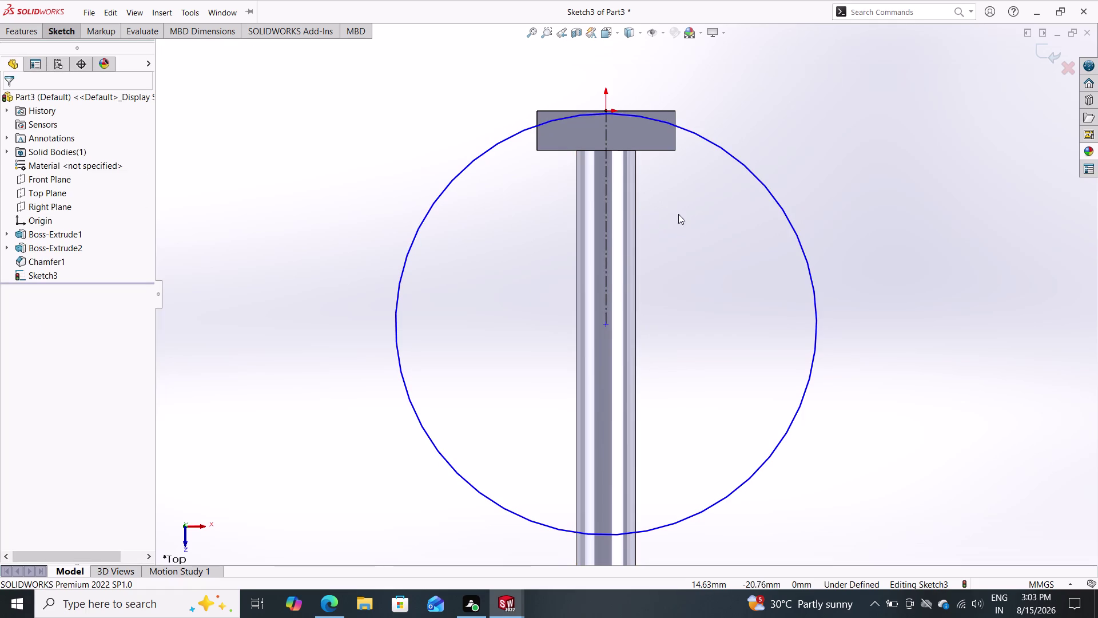
Drag the circle larger until it touches the midpoint of the plate's top edge.
scroll(down, 3)
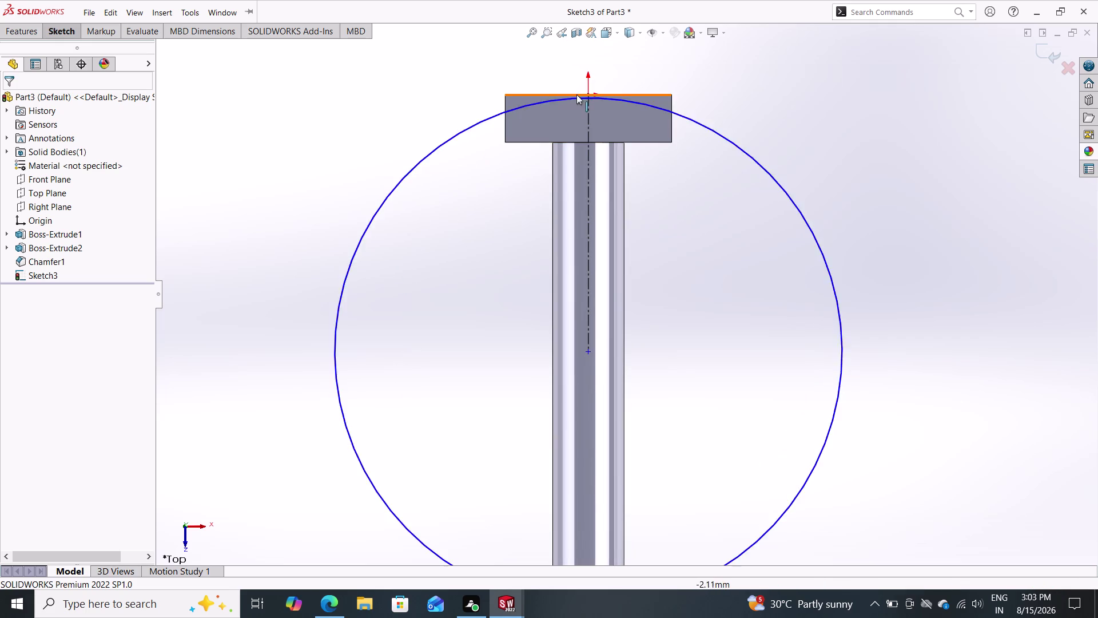
drag(585, 98, 587, 82)
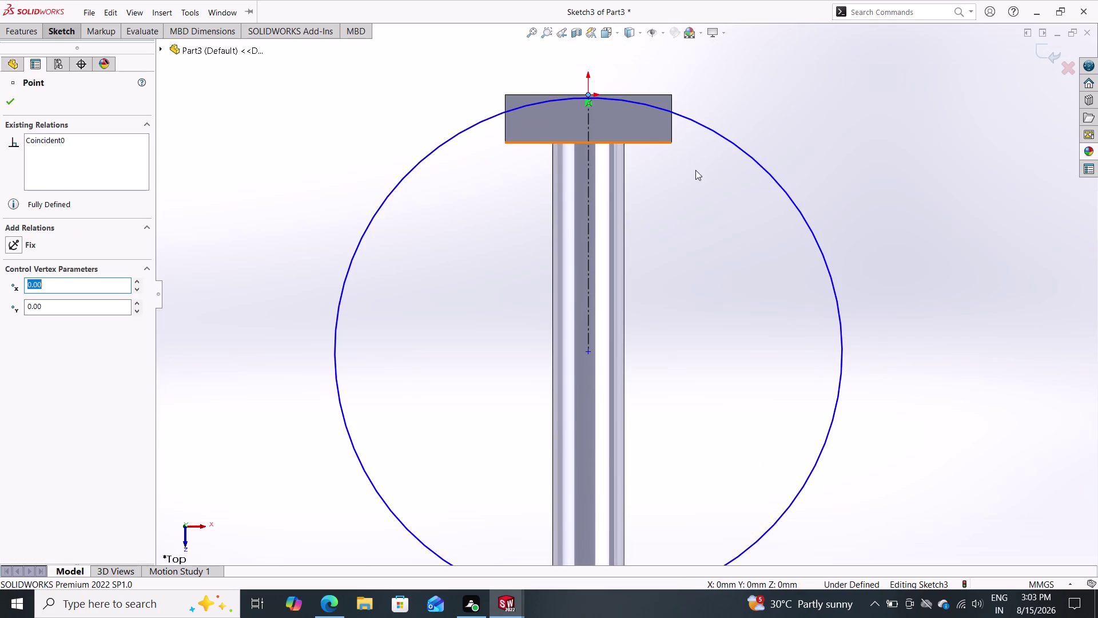
drag(768, 172, 773, 137)
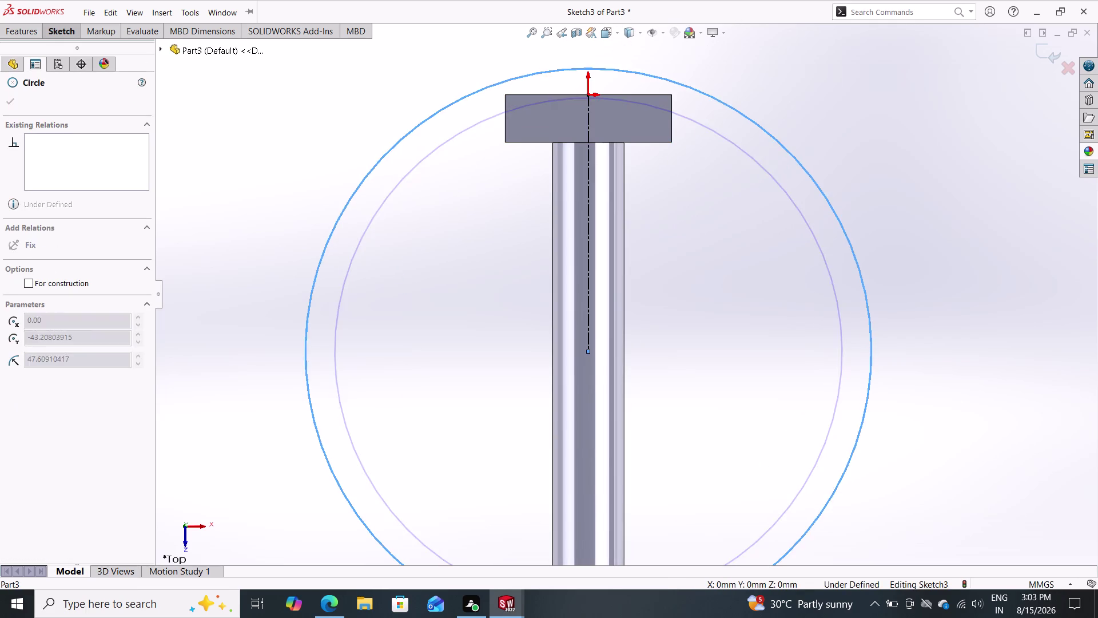
drag(643, 73, 634, 86)
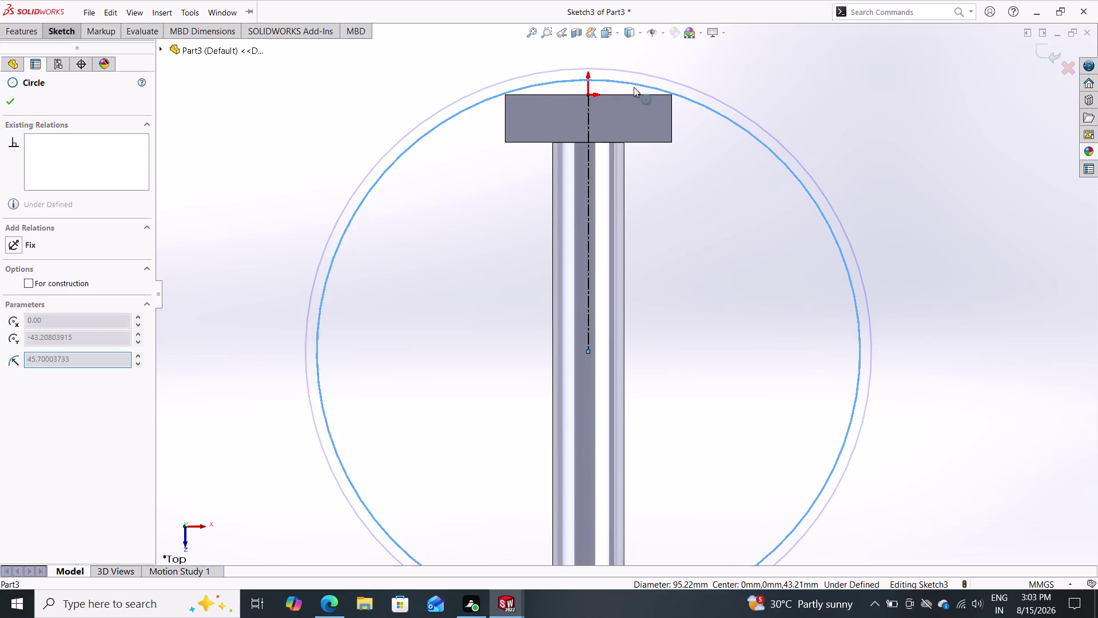
drag(635, 86, 629, 99)
key(Escape)
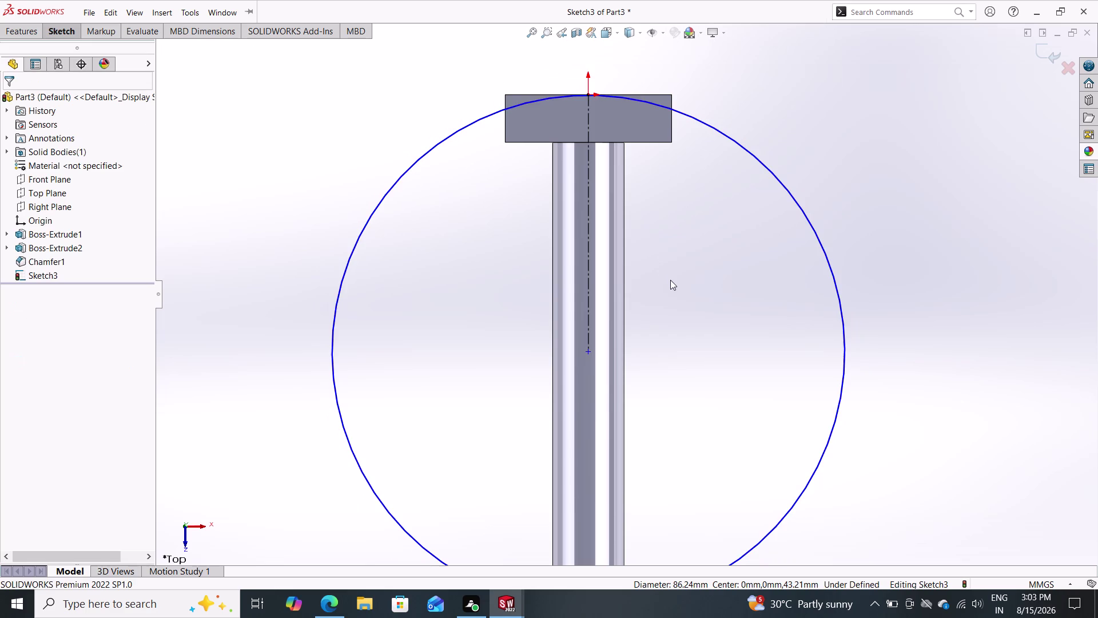